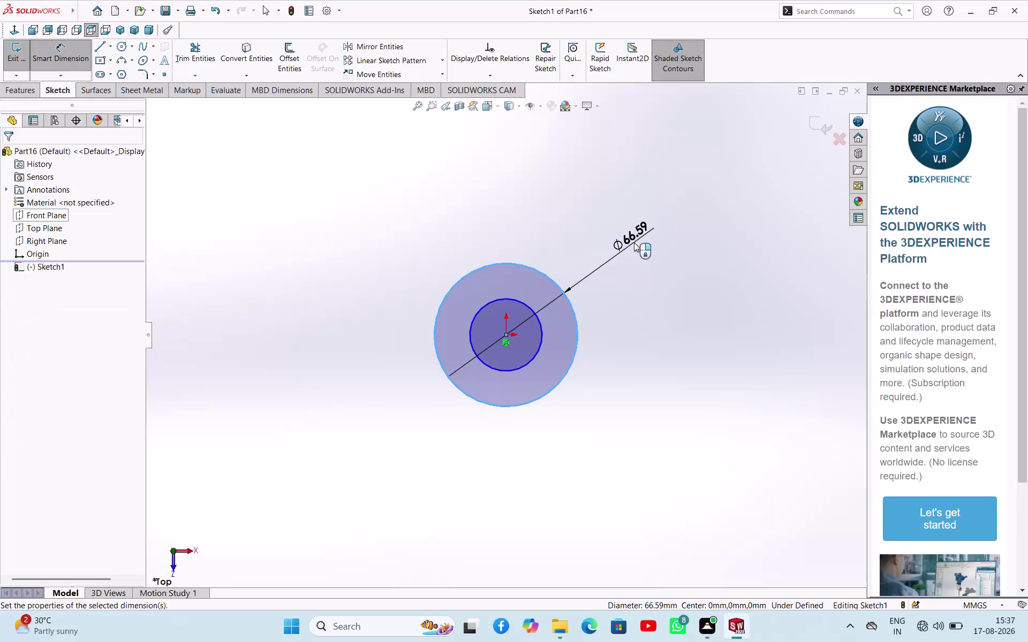
Enter 63 mm for the outer circle's diameter and dimension the inner circle at 33 mm.
text(63)
key(Return)
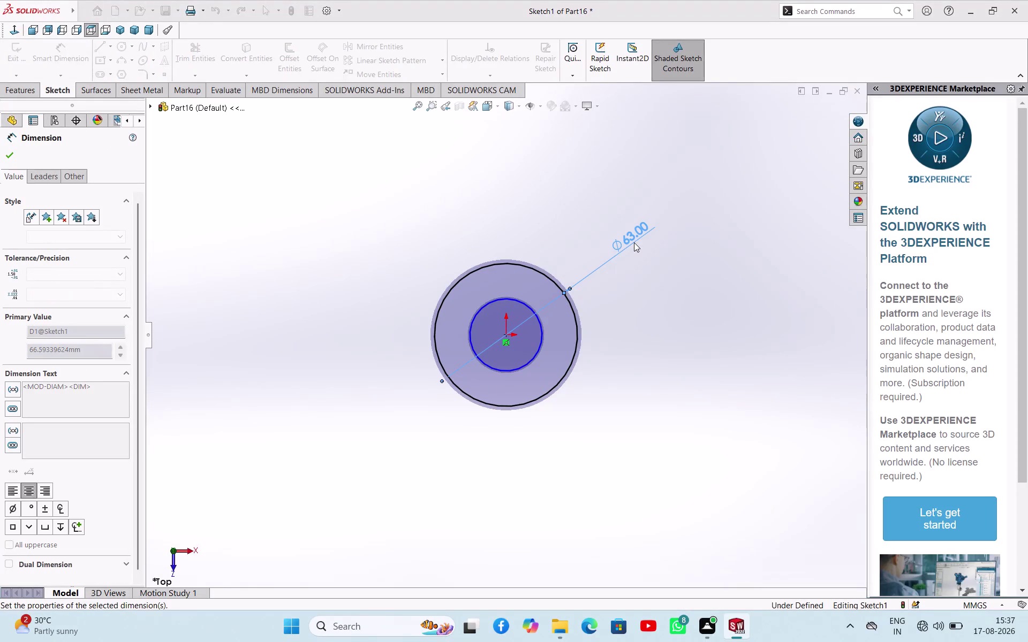
click(542, 322)
click(703, 282)
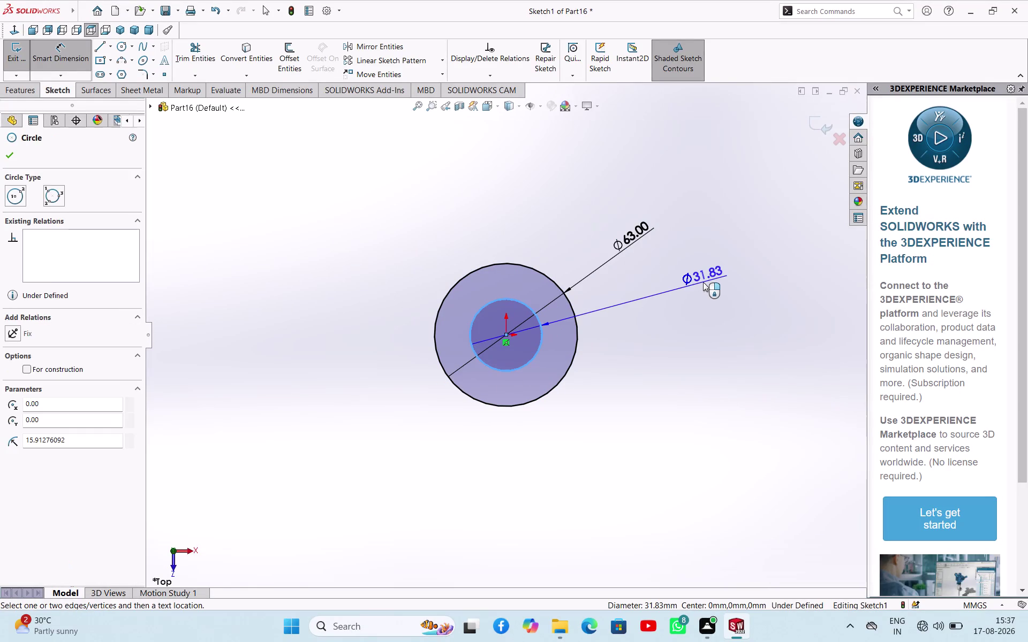
text(33)
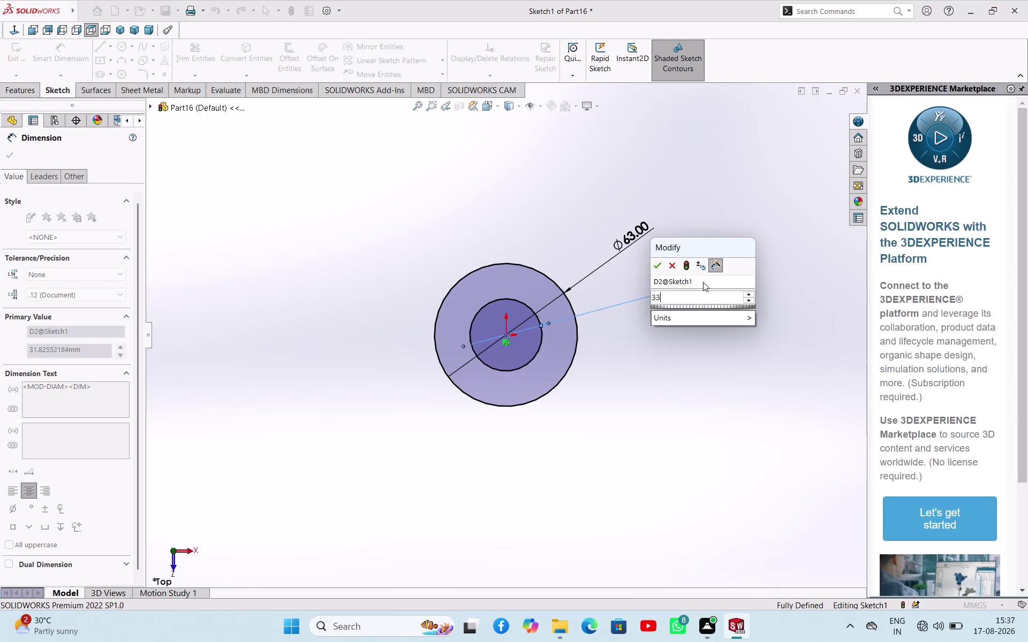
key(Return)
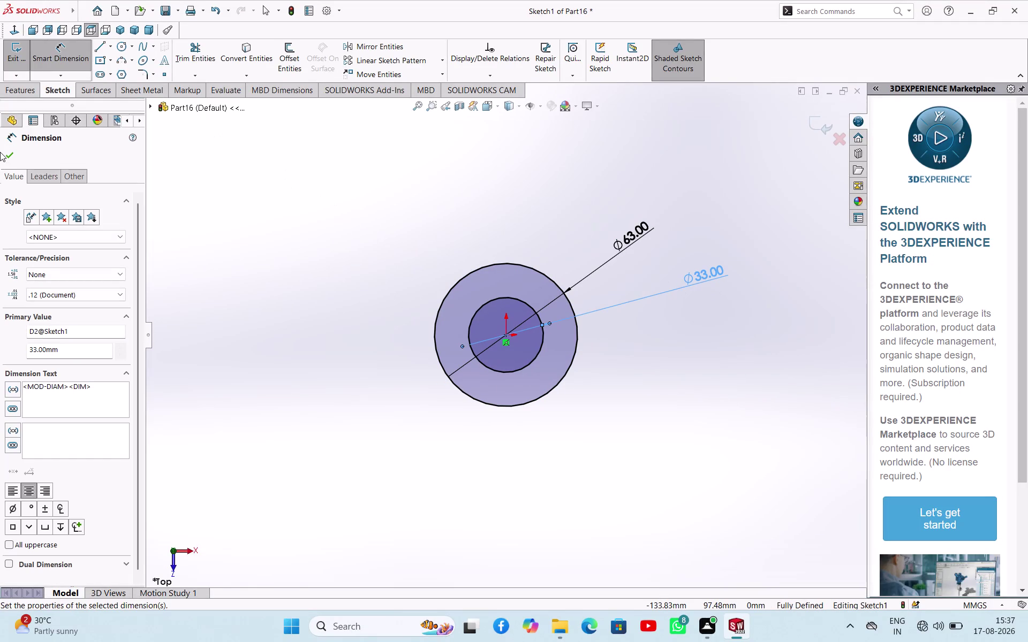
Accept the diameter dimensions and exit the sketch.
click(4, 157)
click(13, 68)
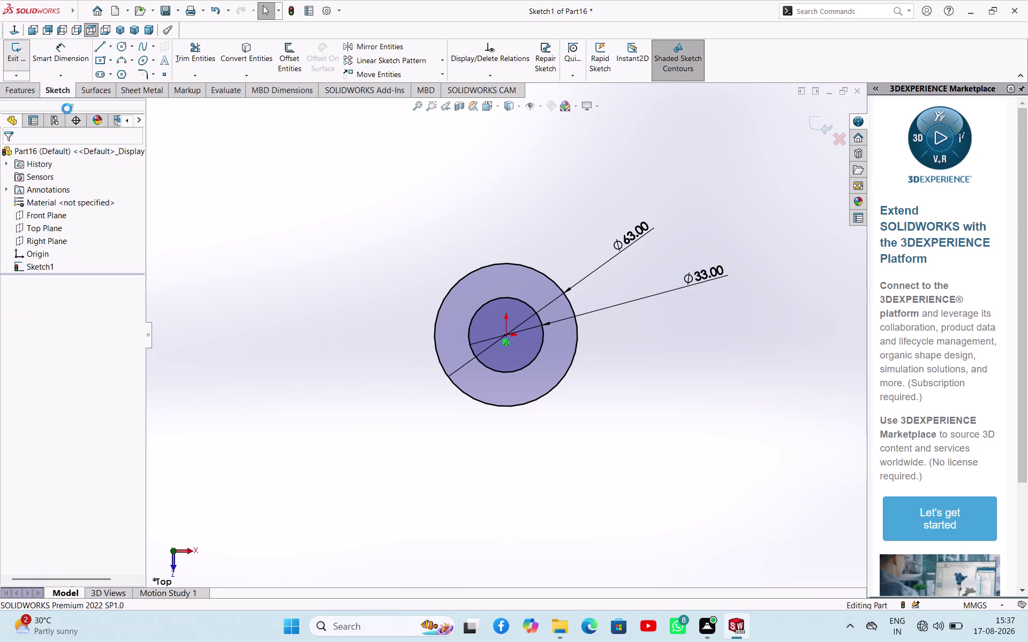
middle_drag(302, 231, 306, 138)
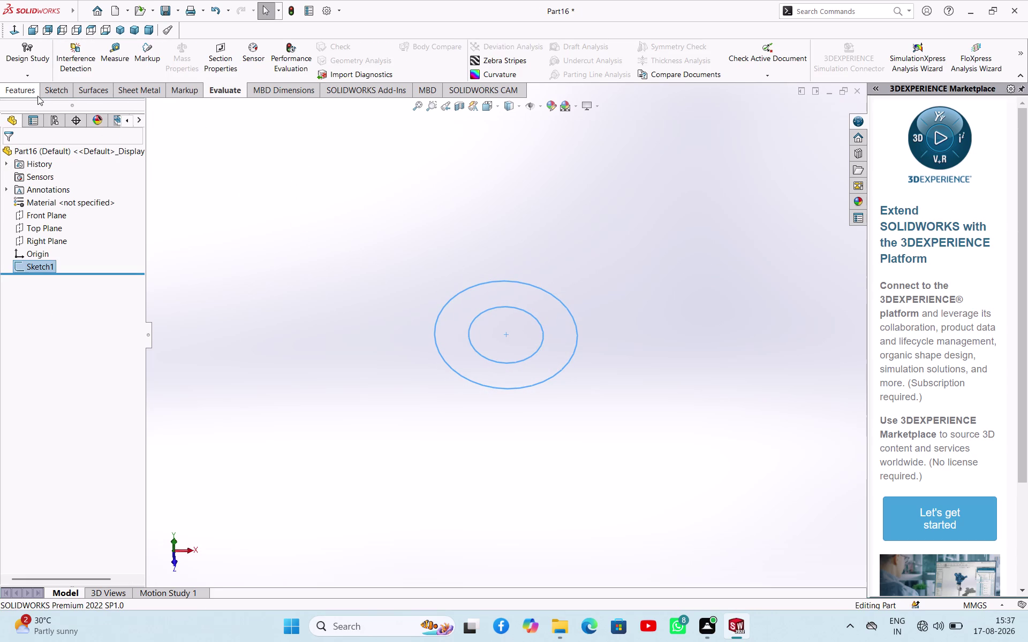
Extrude the two-circle sketch 10 mm mid-plane into a washer and start saving.
click(30, 95)
click(32, 64)
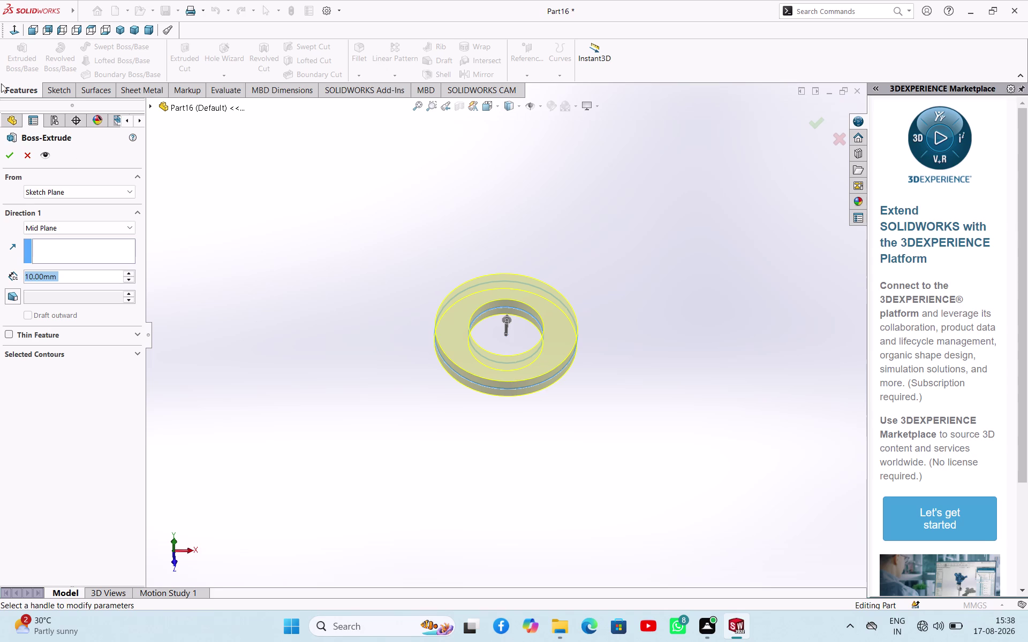
click(13, 148)
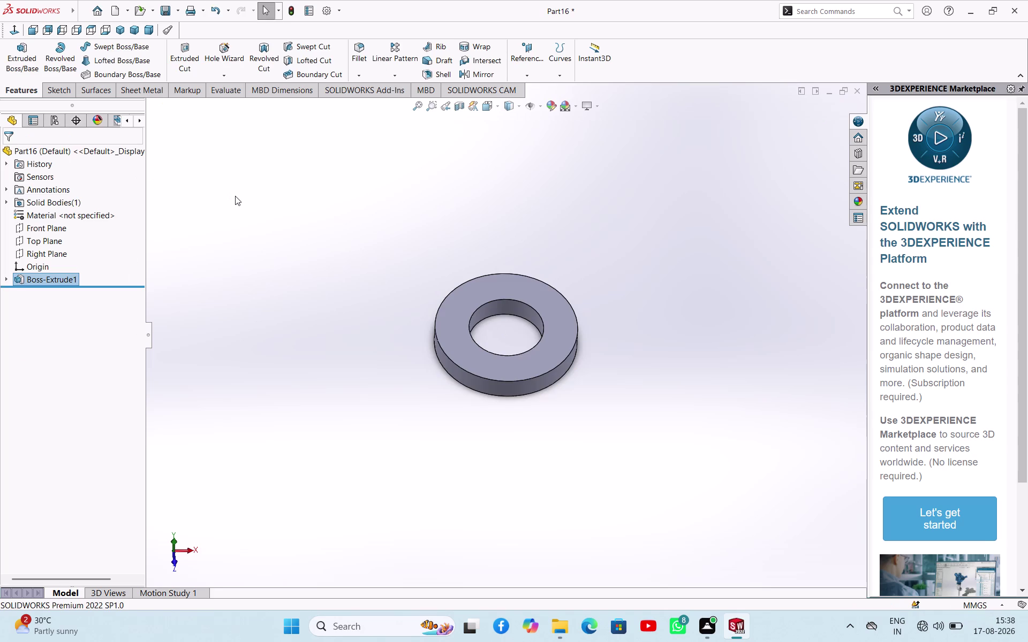
key(ctrl+s)
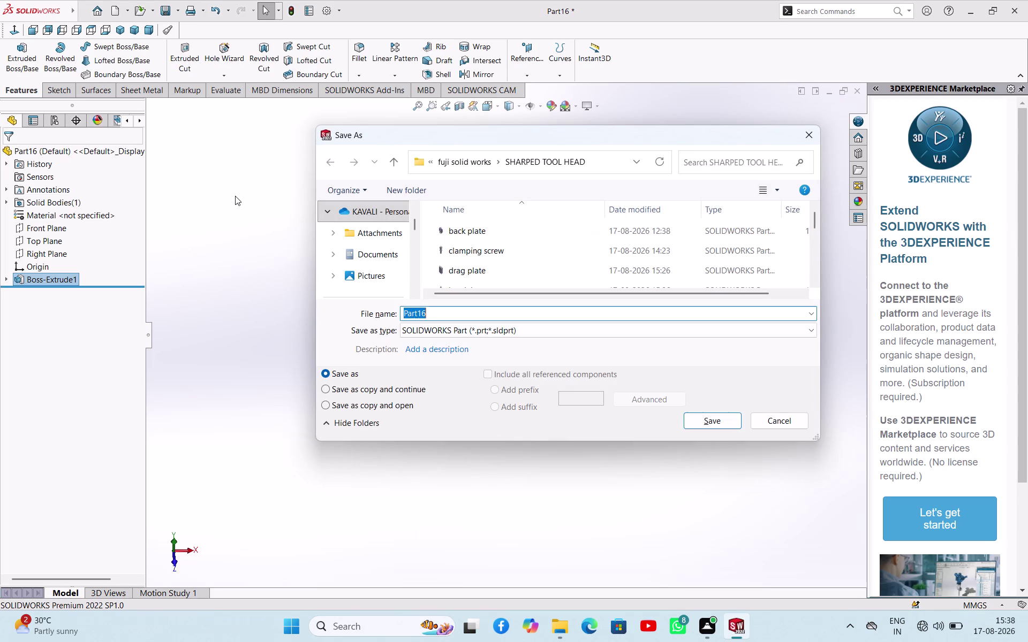
Save the part as 'washer', then start a new document.
text(was)
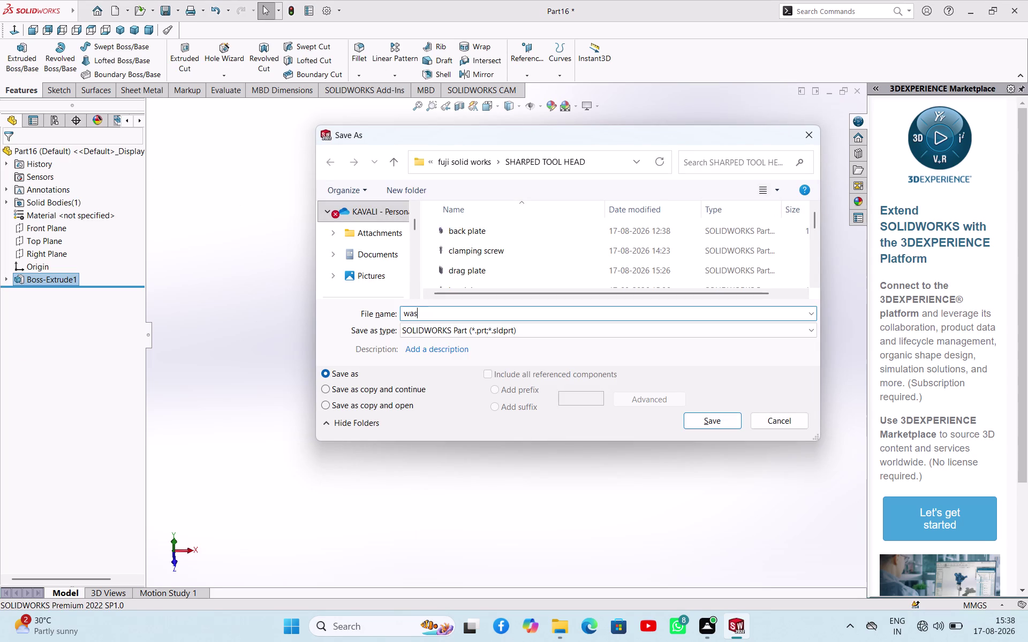
text(her)
click(727, 423)
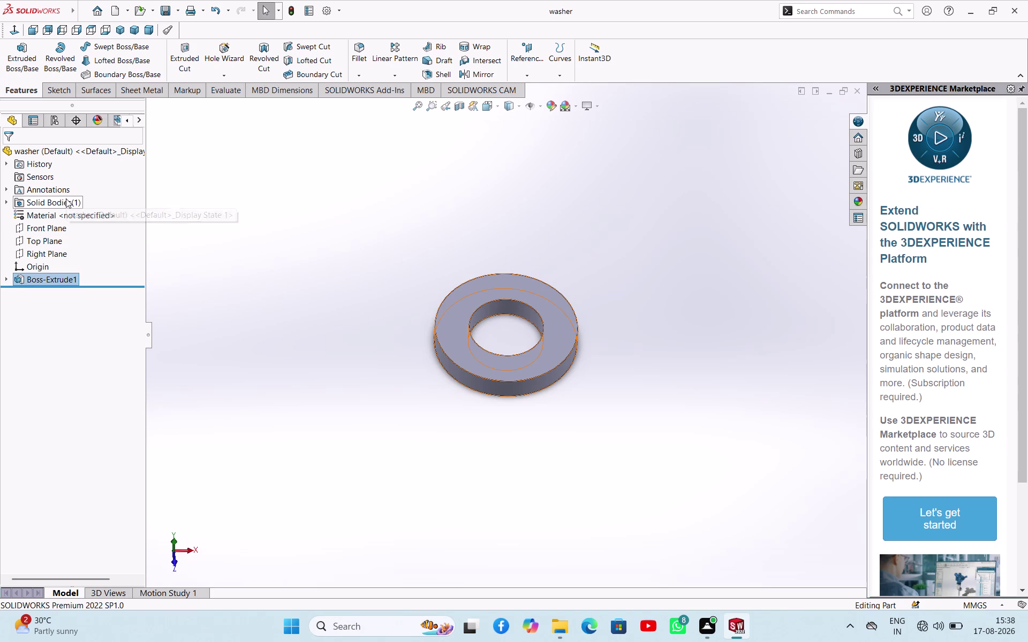
key(ctrl+s)
key(ctrl+n)
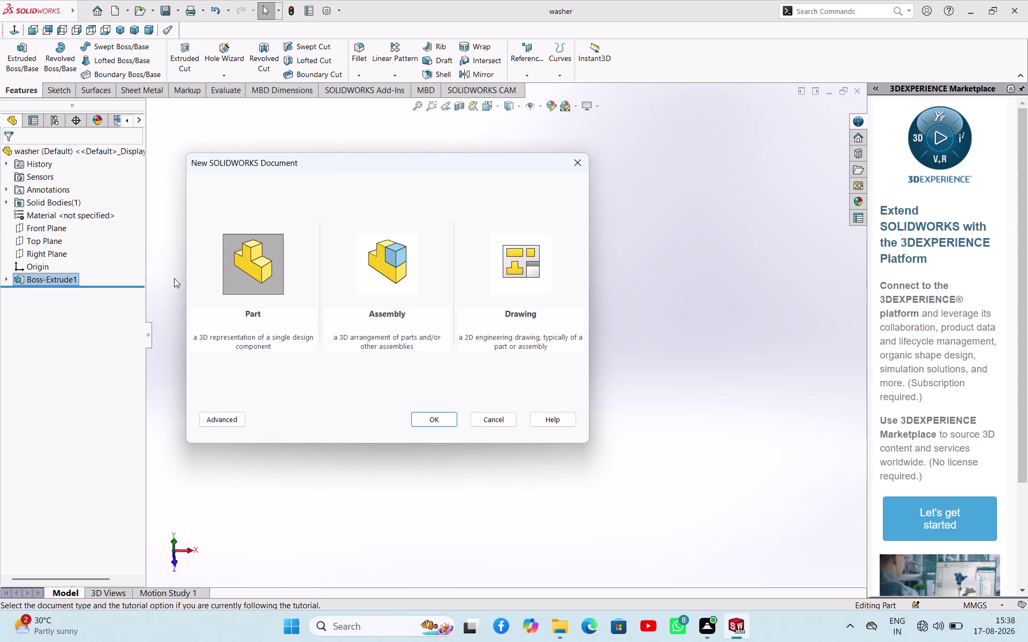
Create a new Part document.
click(429, 422)
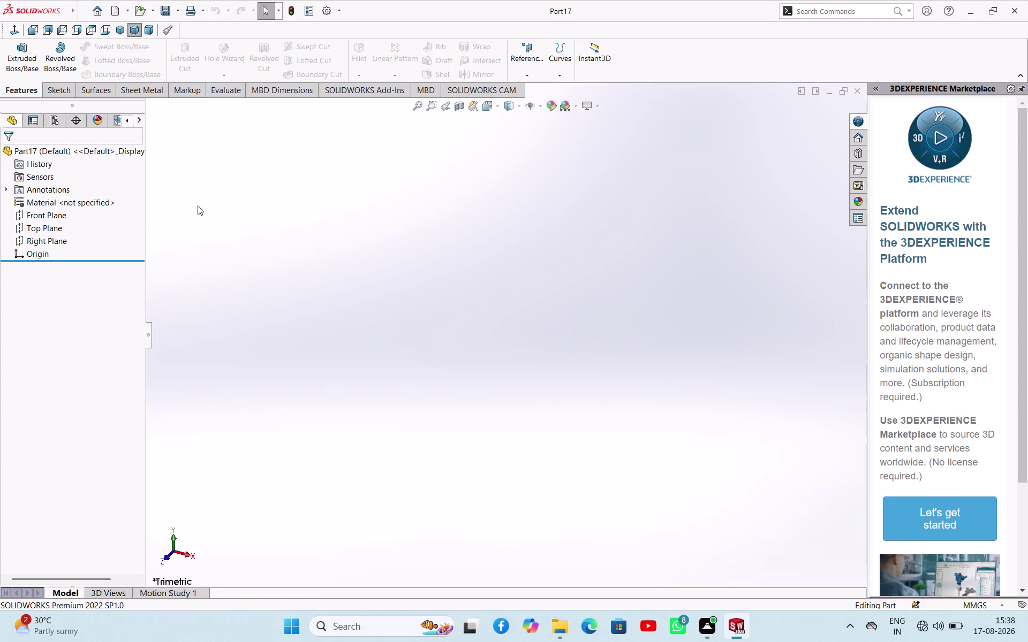
click(57, 228)
click(64, 217)
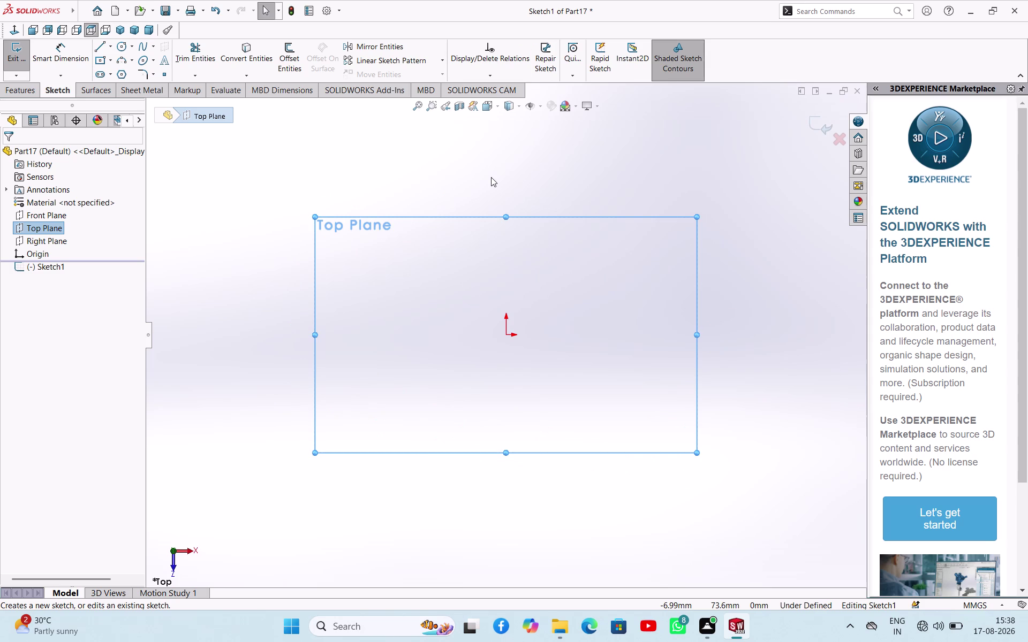
Undo the Top Plane sketch and start a sketch on the Front Plane instead.
key(ctrl+z)
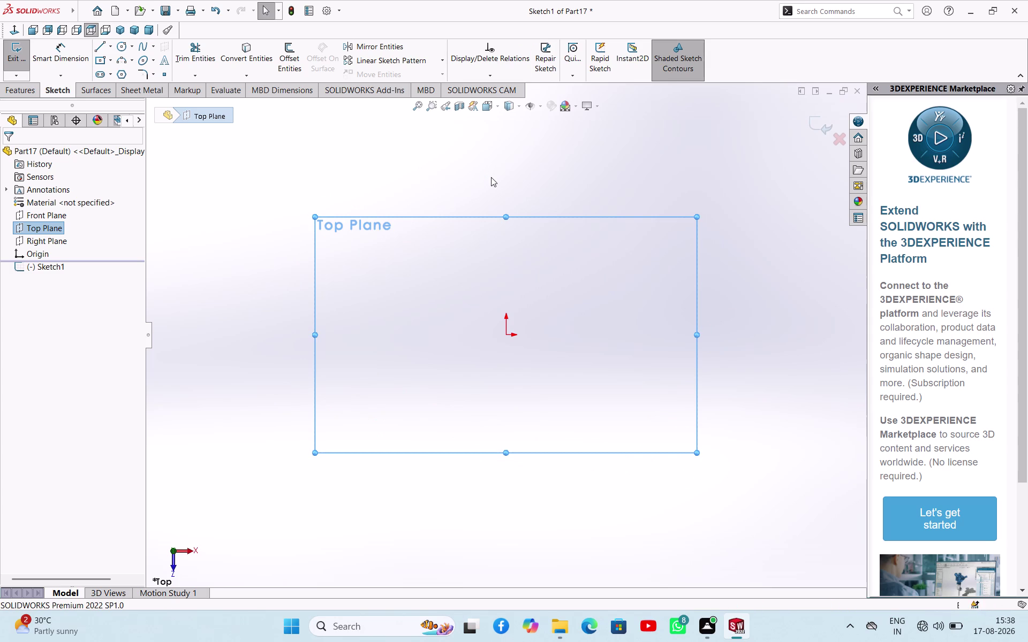
key(ctrl+z)
key(ctrl+z)
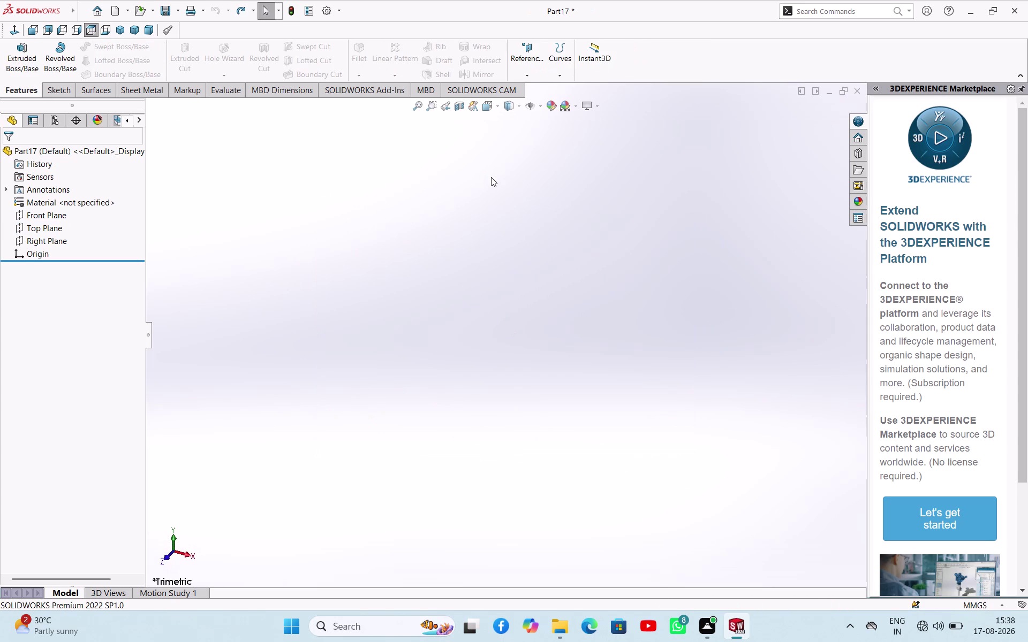
click(53, 217)
click(63, 203)
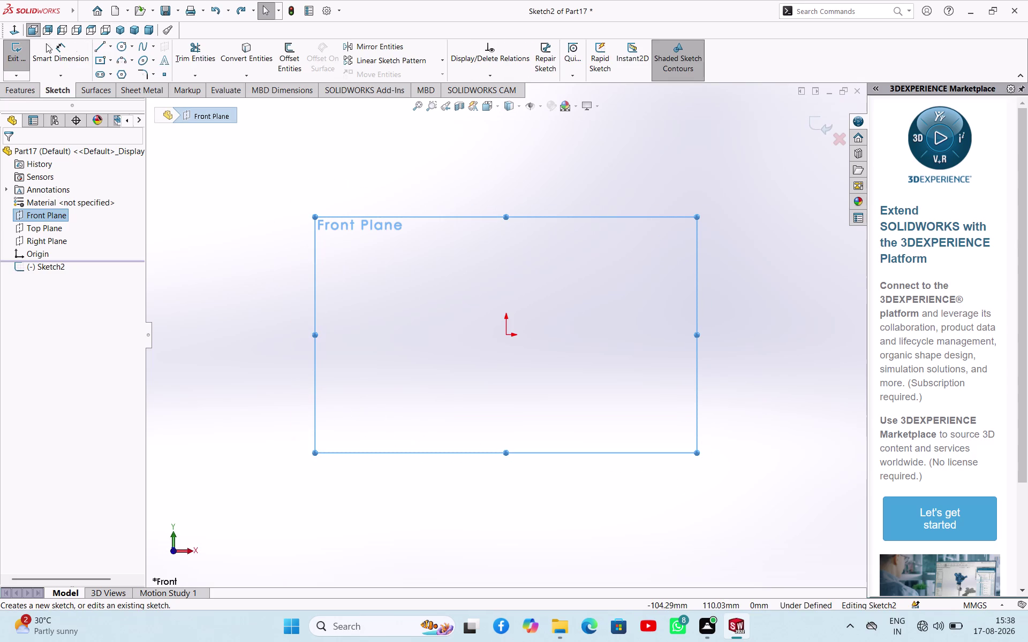
Draw a horizontal midpoint centerline through the origin, about 100 mm long.
click(111, 50)
click(119, 74)
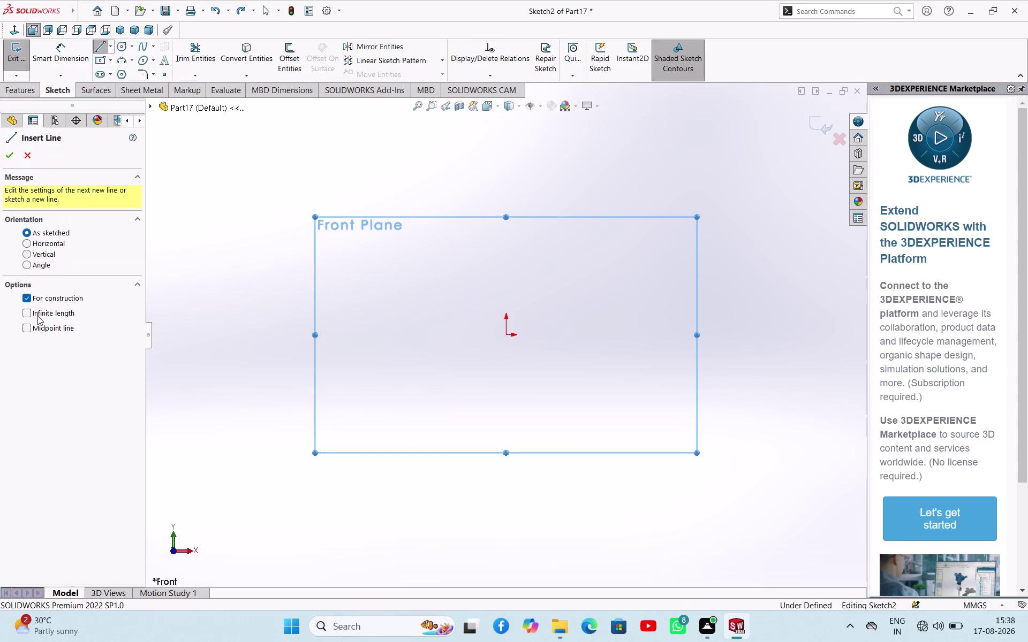
click(27, 328)
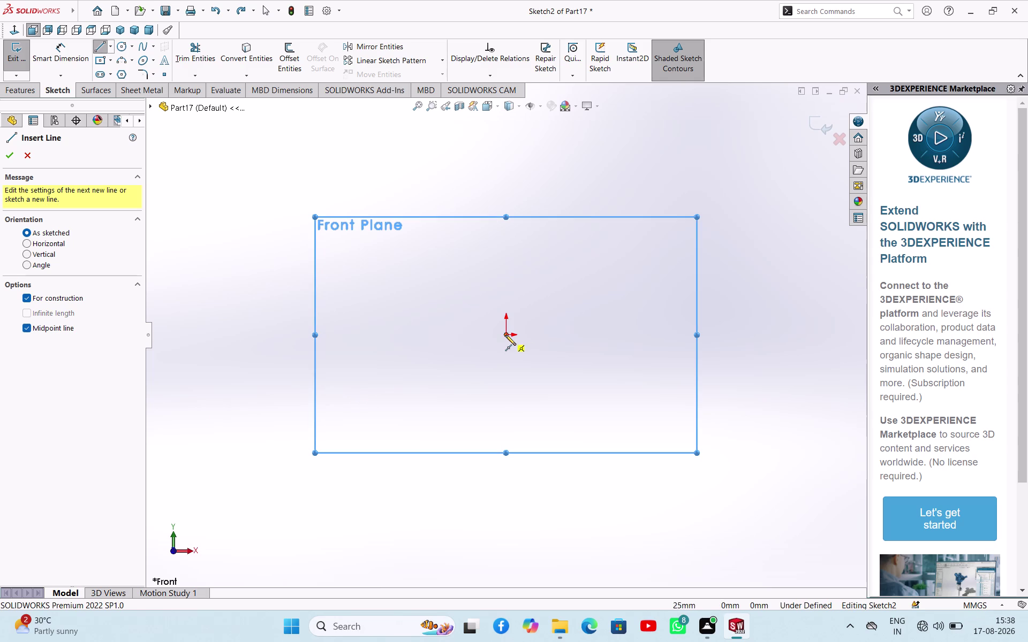
click(506, 335)
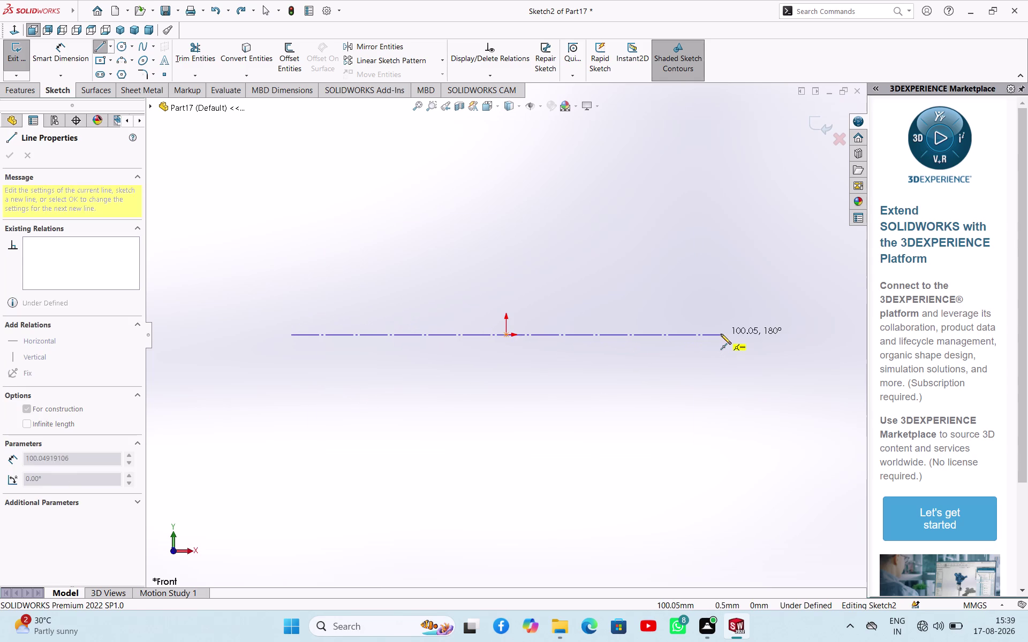
click(721, 334)
right_click(640, 368)
click(648, 372)
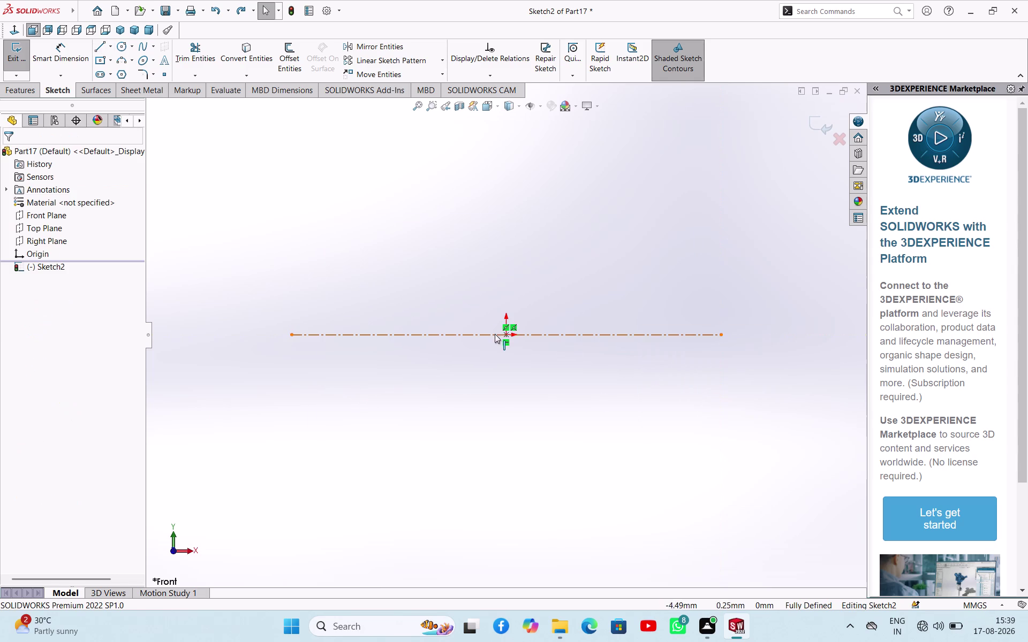
Draw a circle centred on the origin and select it for a diameter dimension.
click(123, 50)
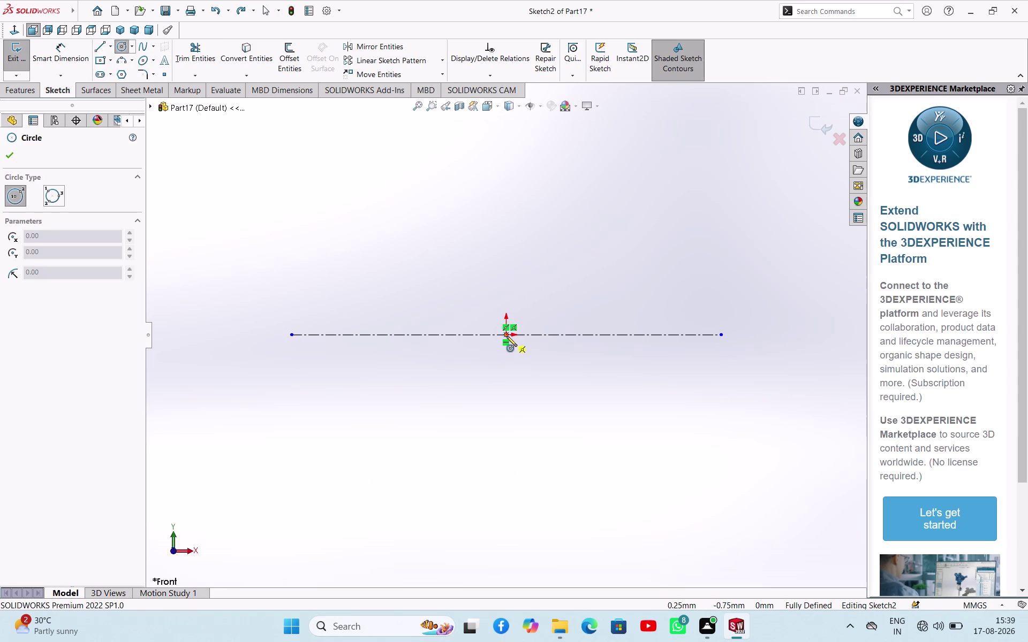
click(507, 336)
click(523, 415)
right_click(669, 397)
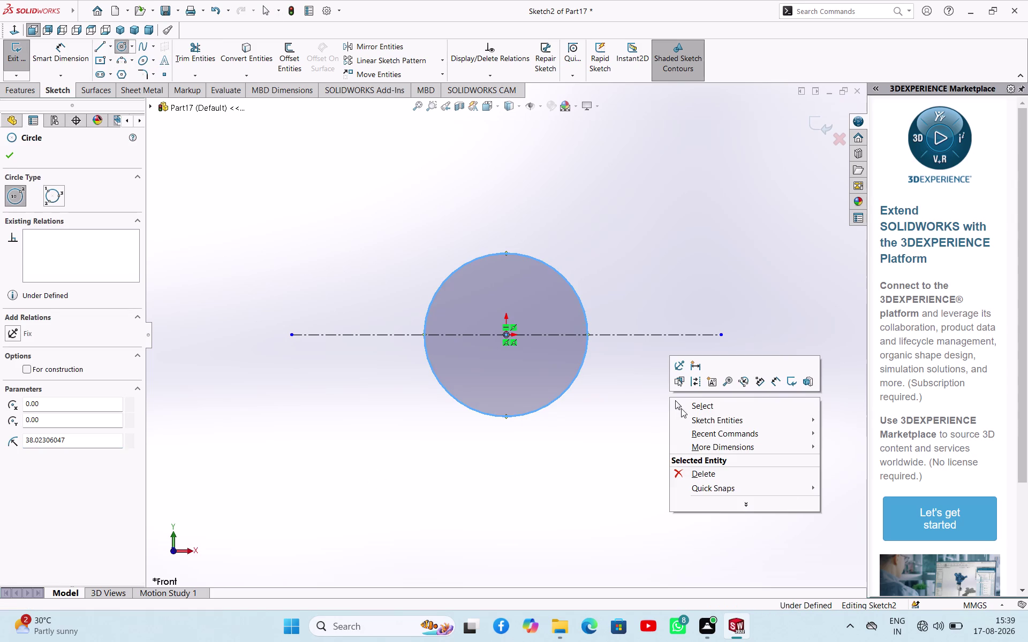
click(681, 408)
right_drag(653, 473, 665, 399)
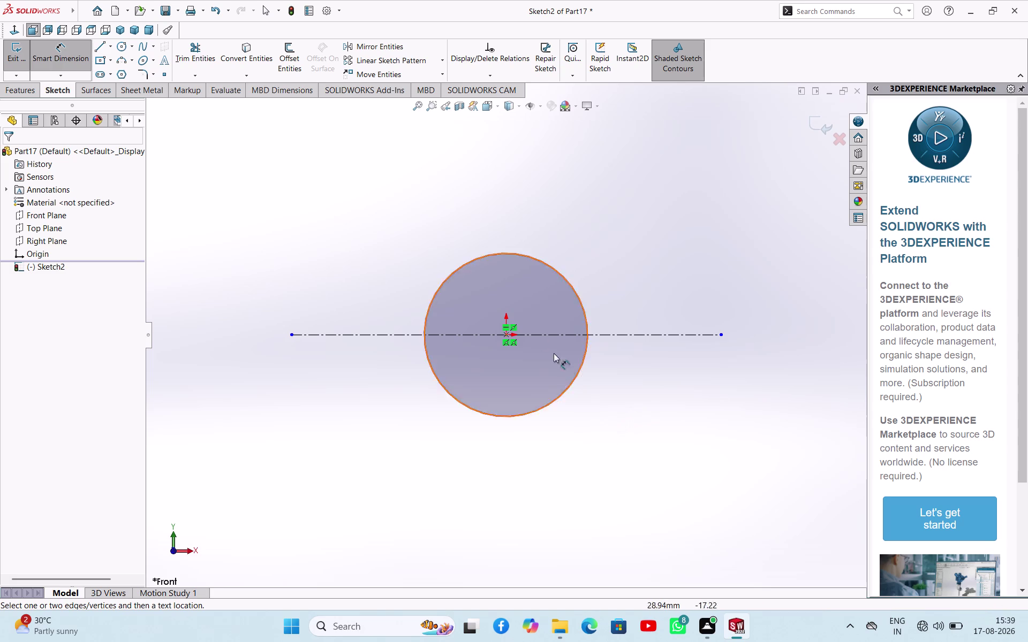
click(428, 311)
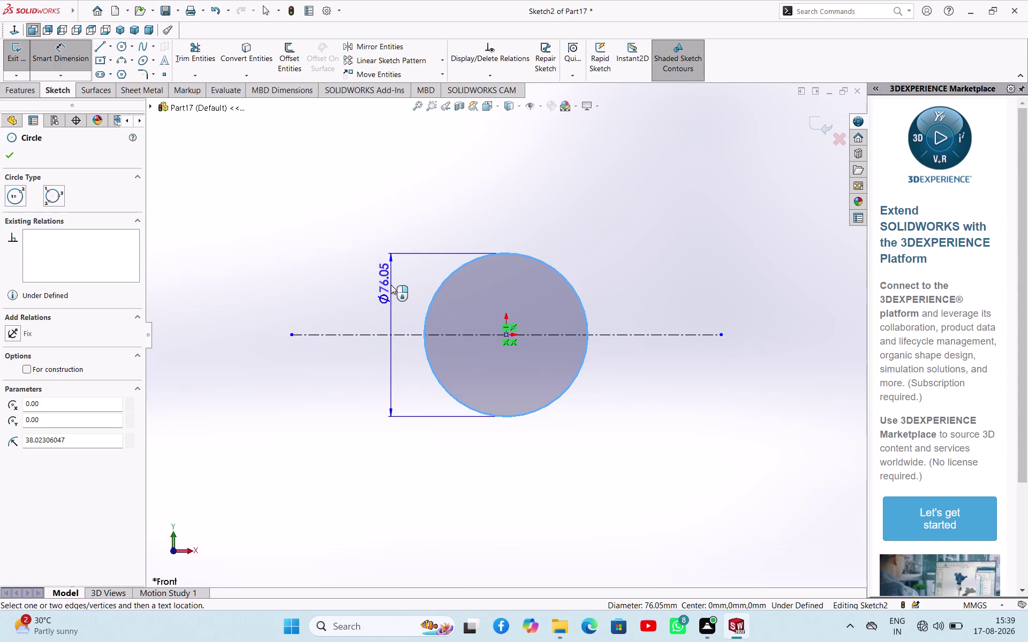
Place the circle's diameter dimension and set it to 36 mm.
click(391, 284)
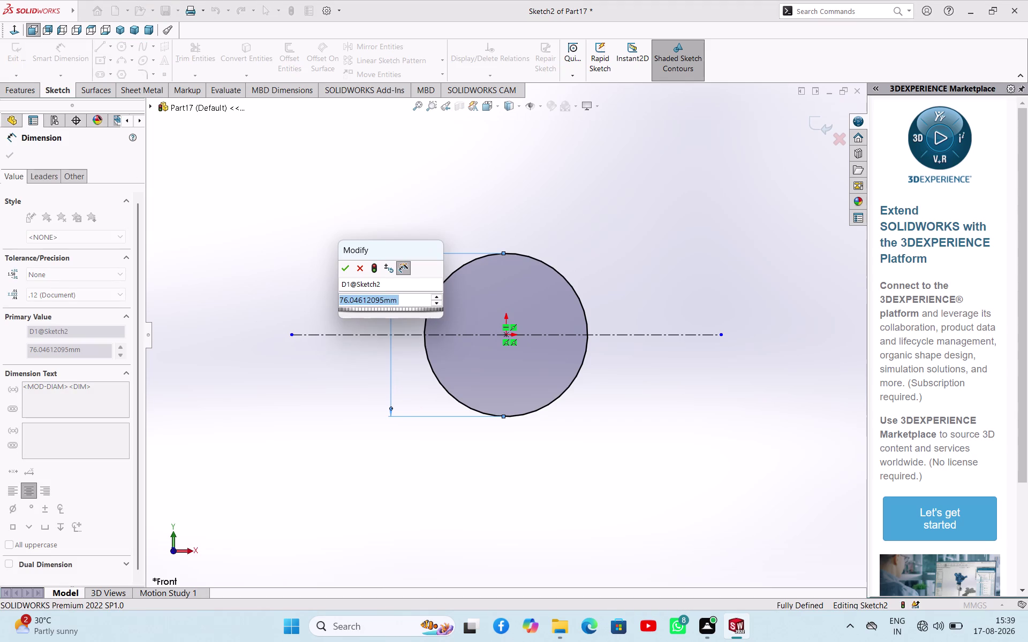
text(36)
key(Return)
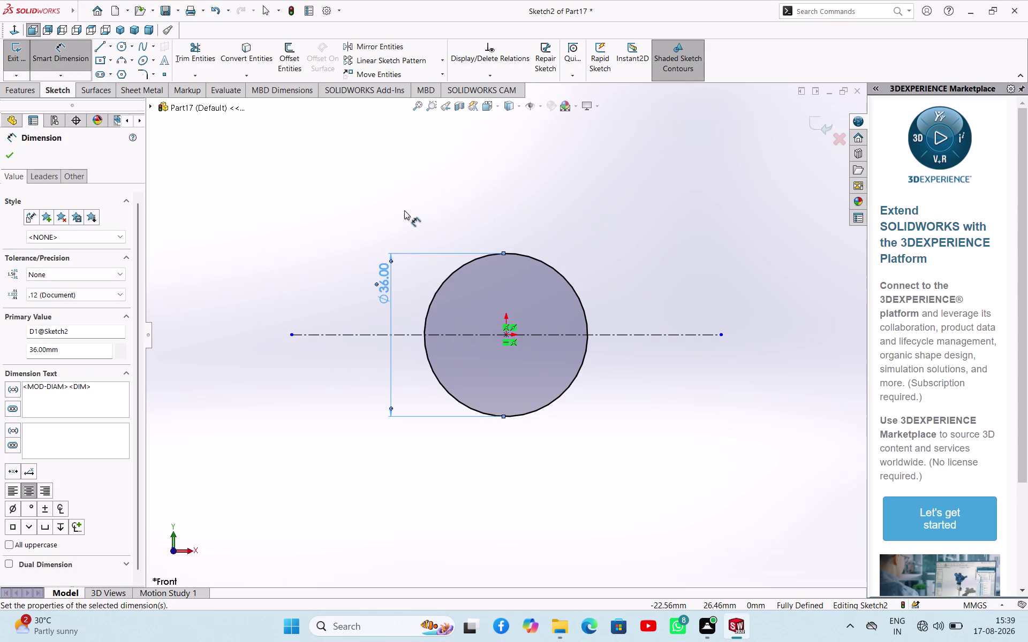
click(101, 47)
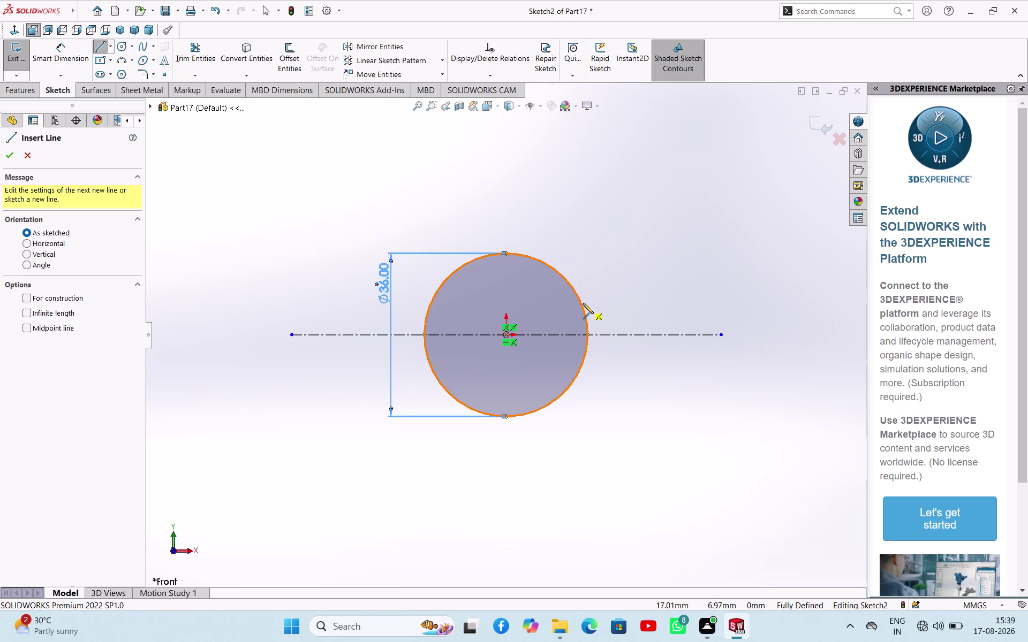
click(583, 303)
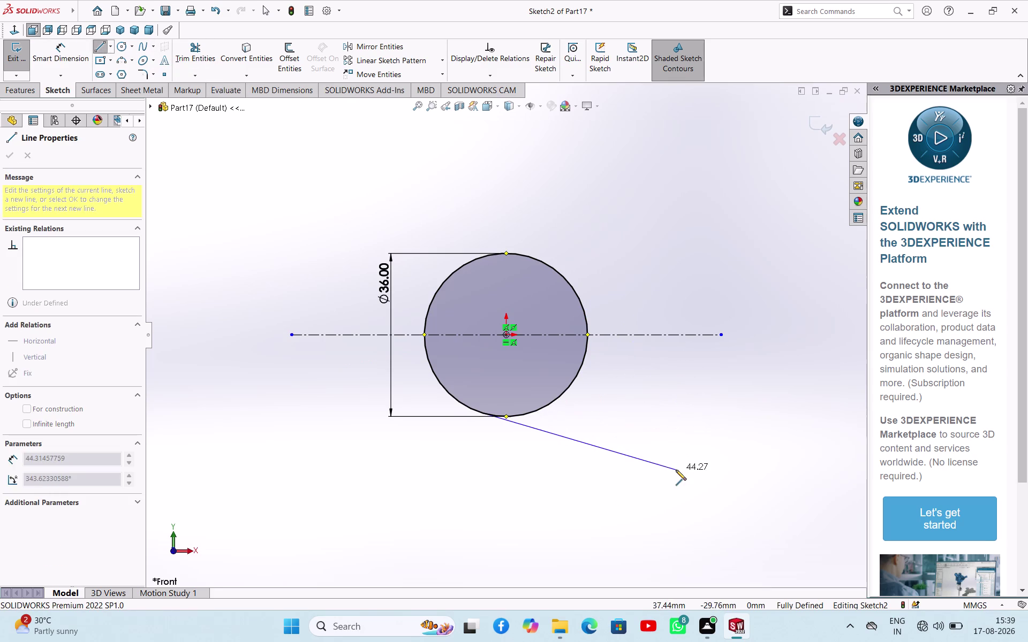
key(grave)
key(Escape)
key(Escape)
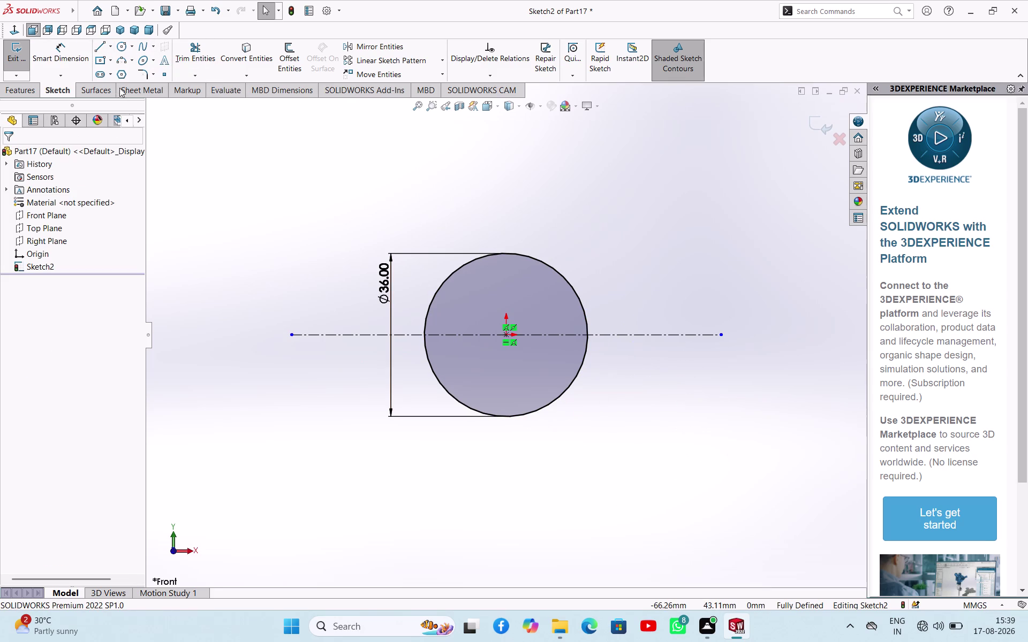
click(99, 51)
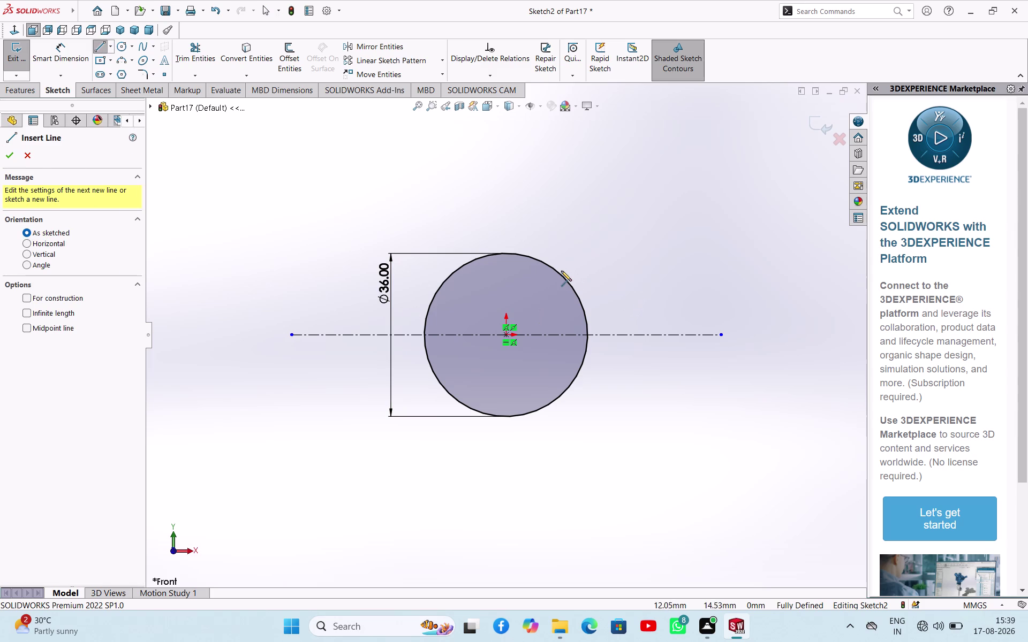
click(565, 278)
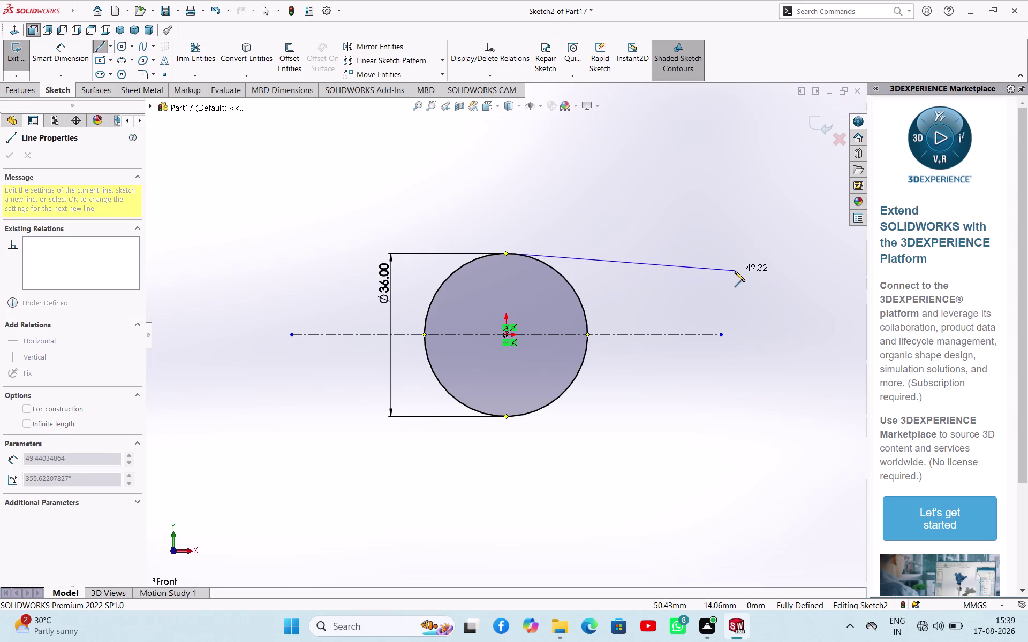
key(Escape)
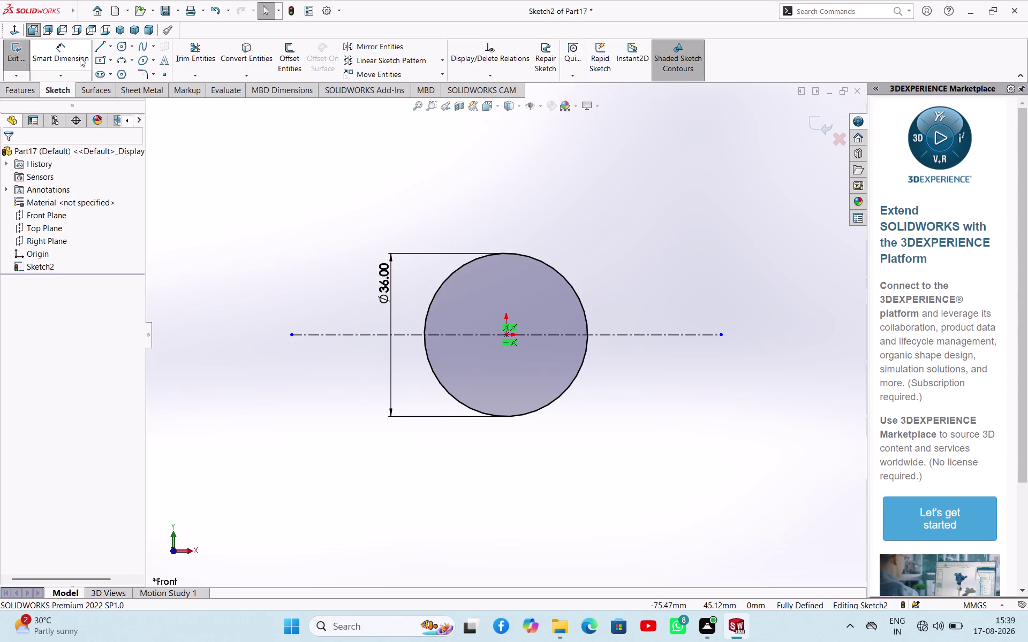
Draw a vertical centerline right of the circle, extending below the horizontal centerline.
click(112, 49)
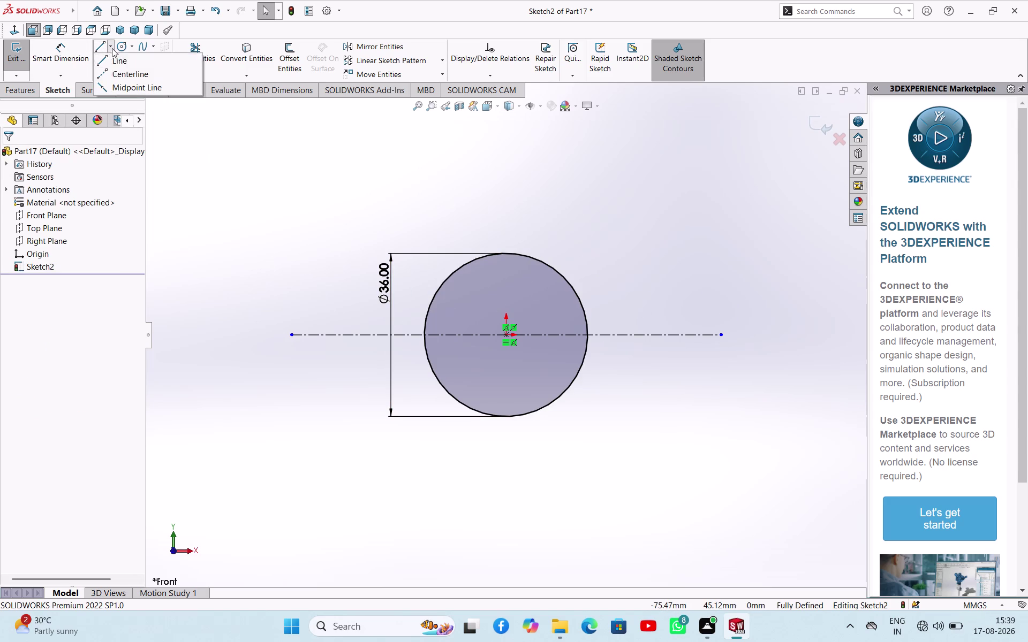
click(116, 72)
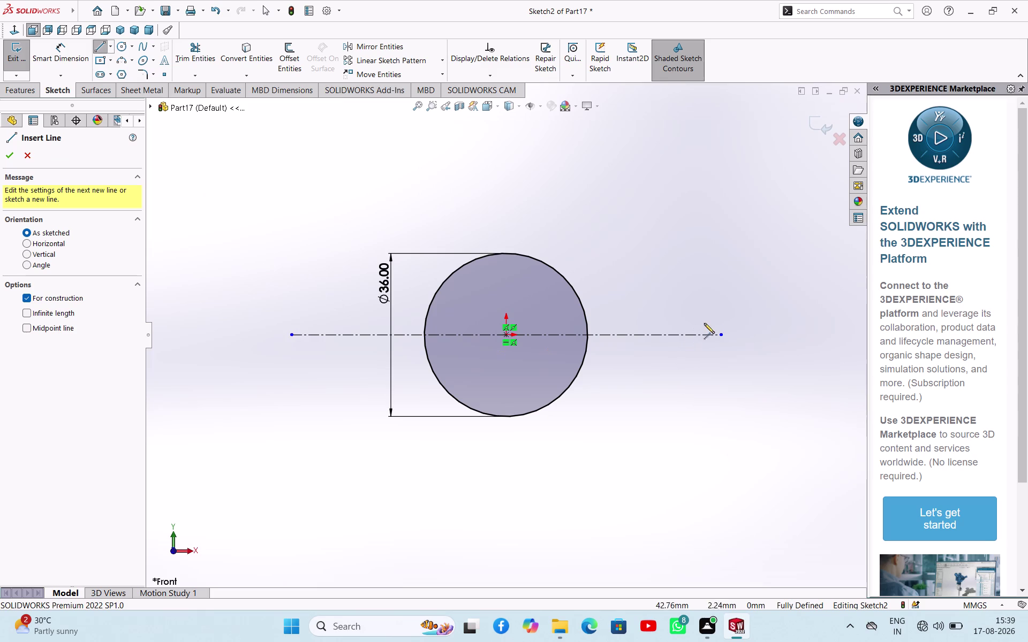
click(695, 296)
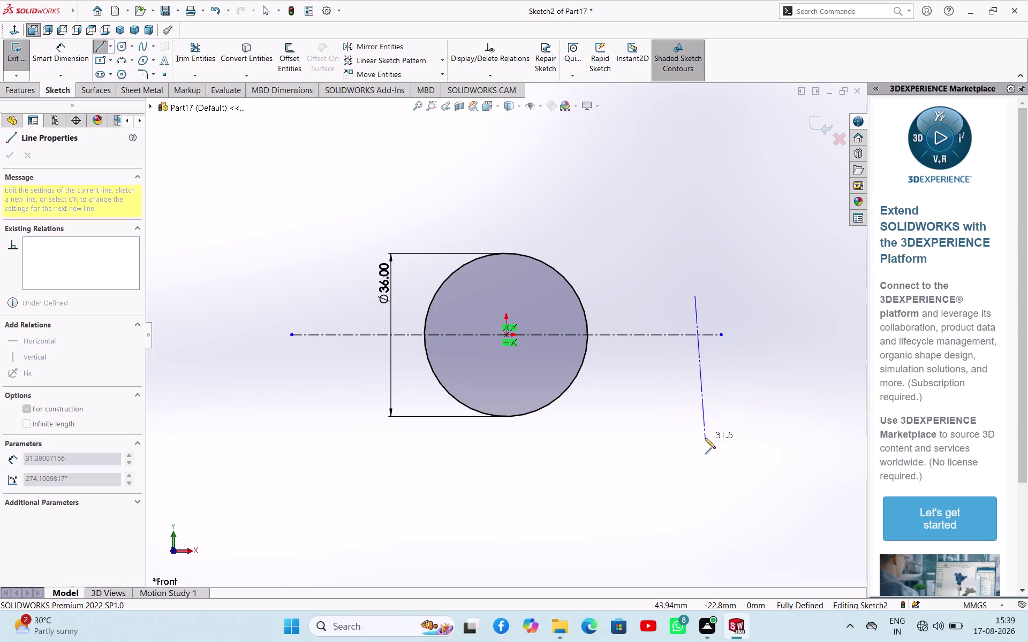
click(696, 442)
right_click(746, 406)
click(759, 412)
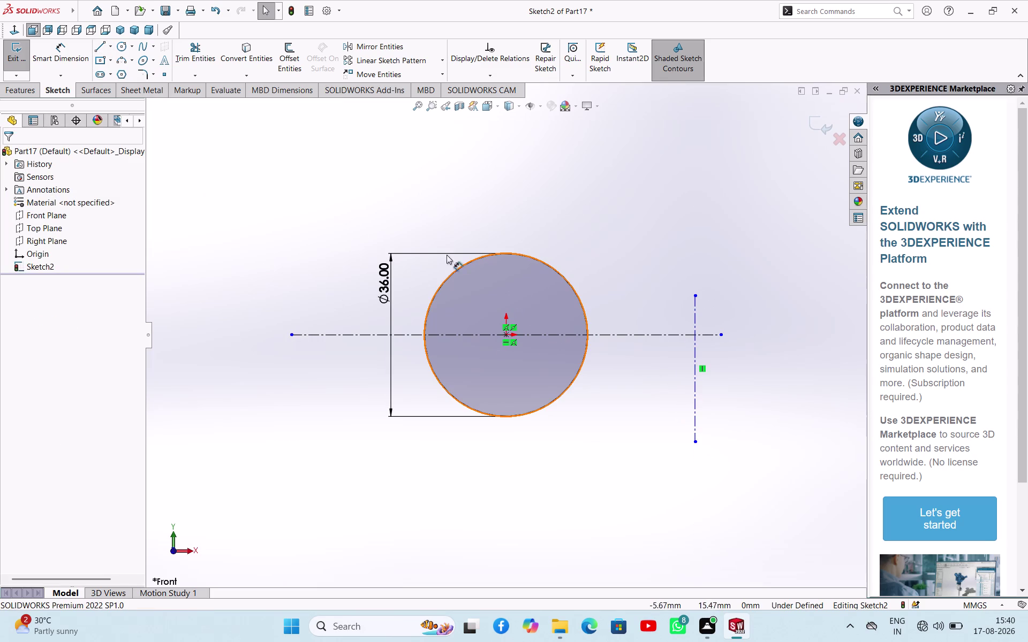
click(104, 49)
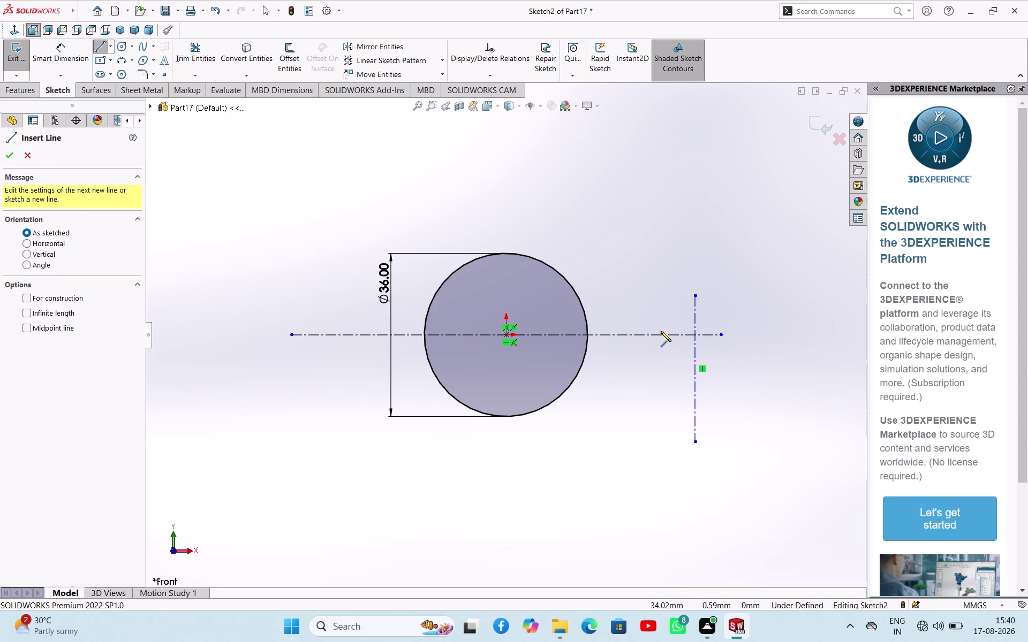
Draw a line chain from the centerline: up, left, an angled chamfer, then to the circle edge.
click(667, 335)
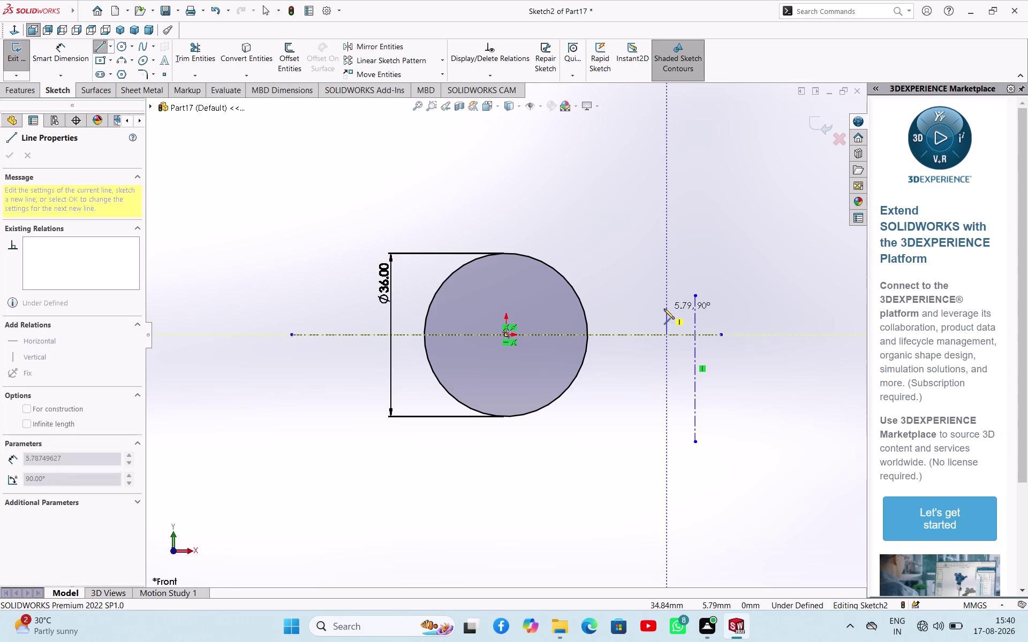
click(666, 305)
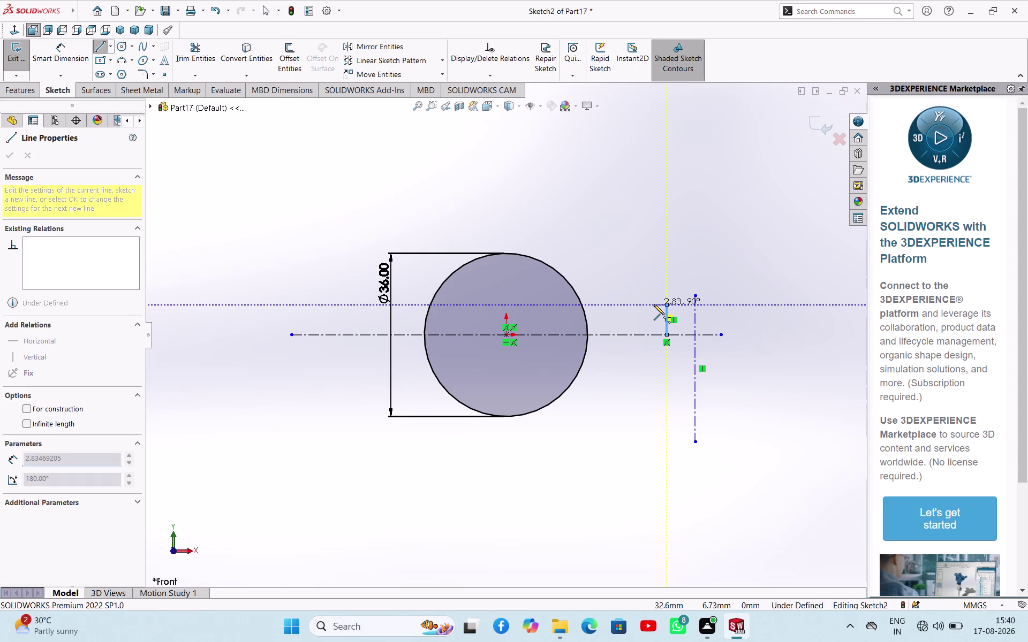
click(653, 304)
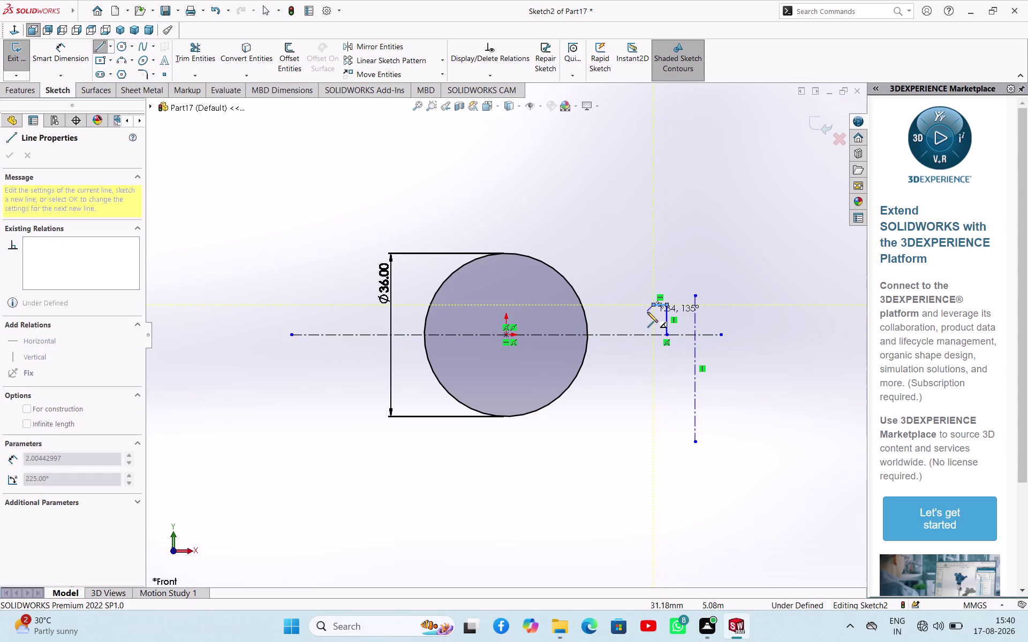
click(647, 312)
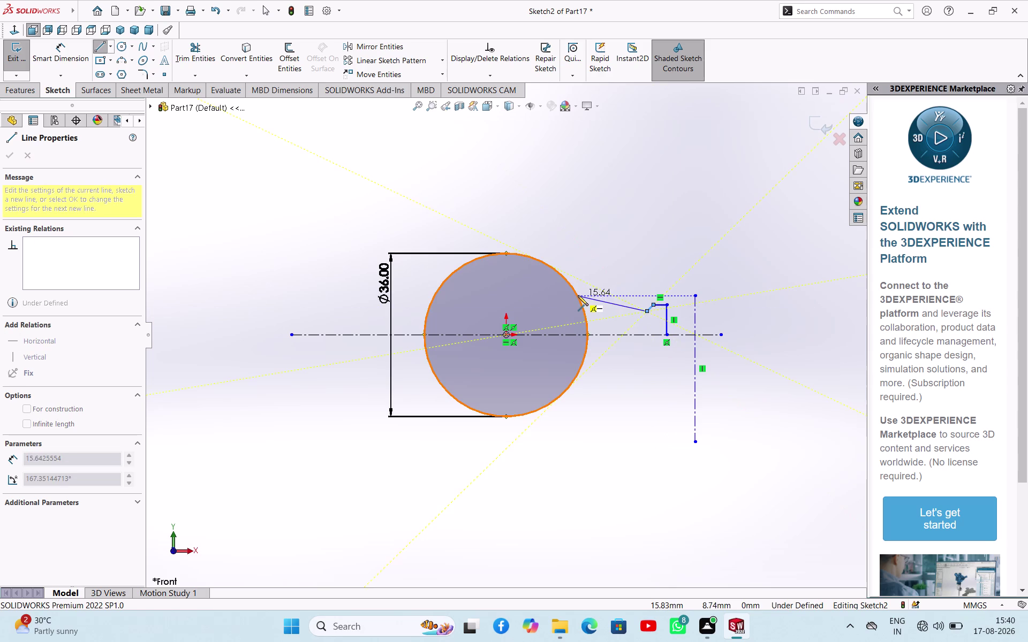
click(578, 295)
right_click(609, 394)
click(621, 400)
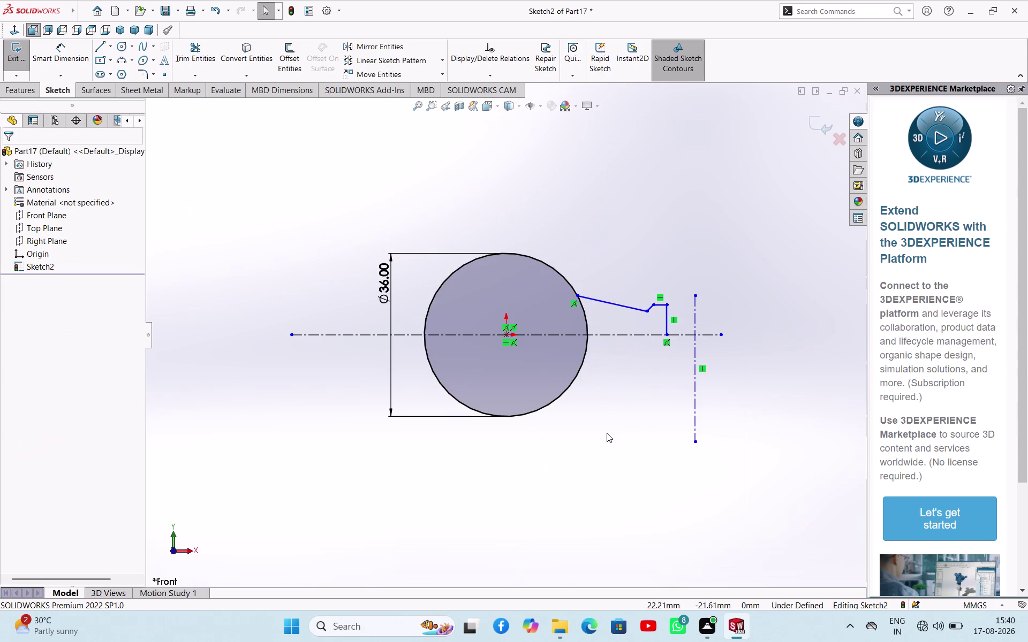
click(607, 433)
scroll(up, 3)
scroll(down, 3)
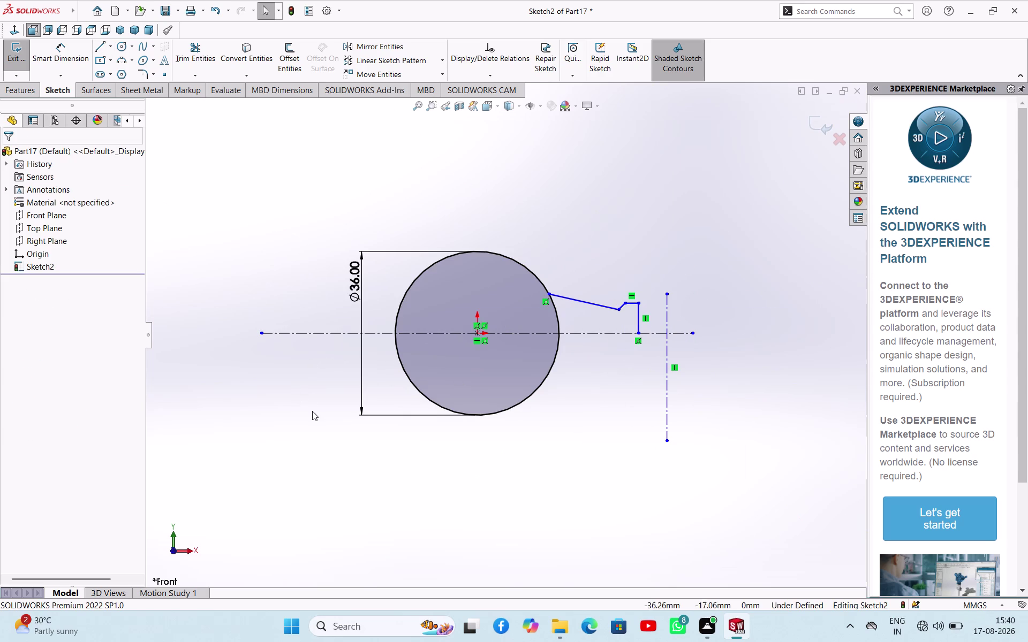
right_drag(313, 412, 308, 351)
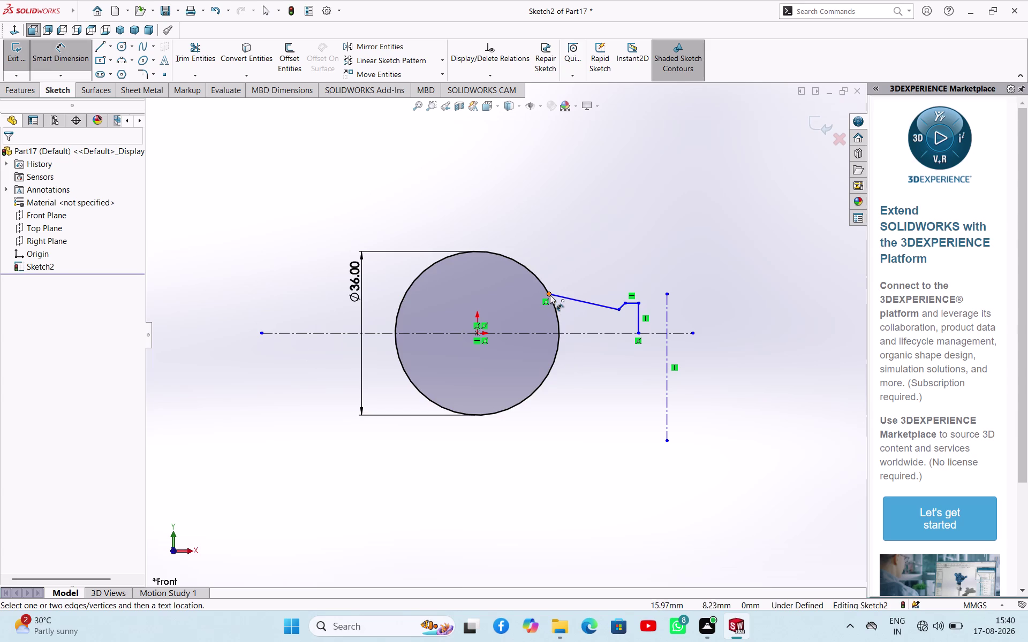
click(550, 295)
click(551, 334)
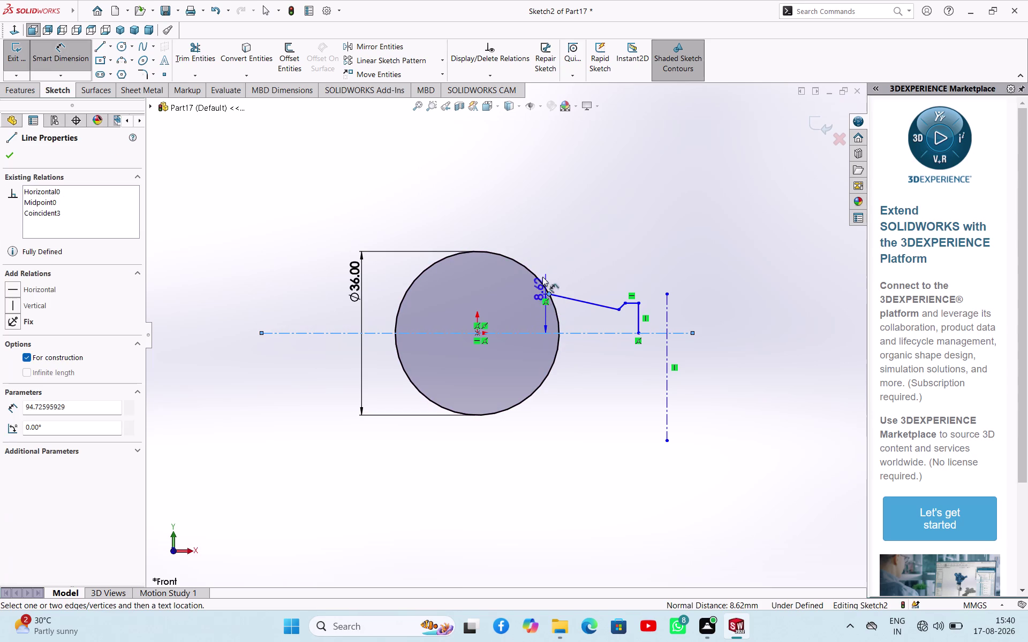
click(534, 248)
text(12)
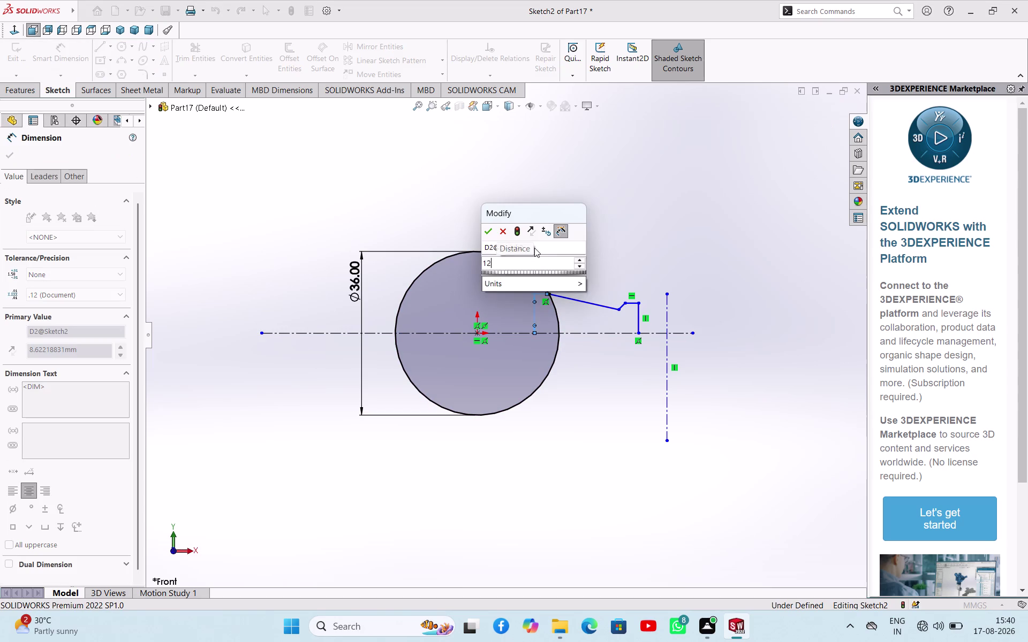
key(Return)
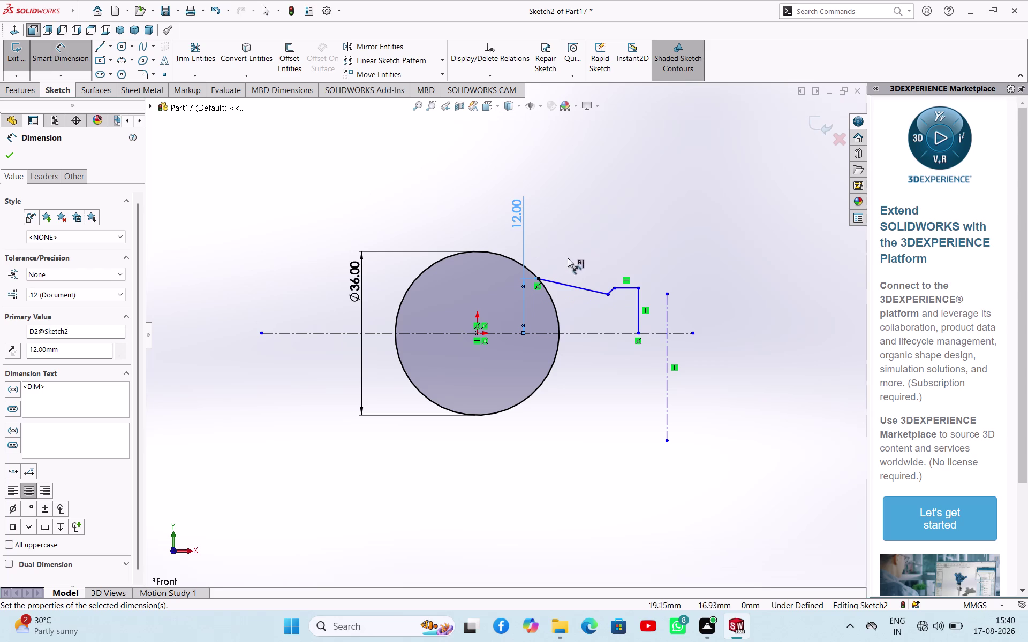
click(609, 295)
click(539, 279)
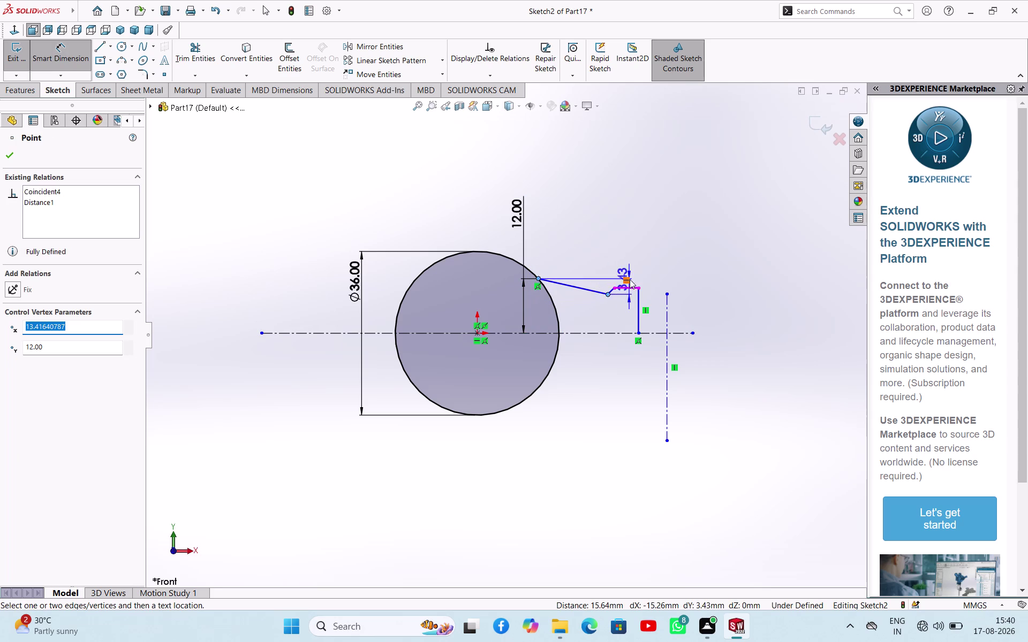
key(Escape)
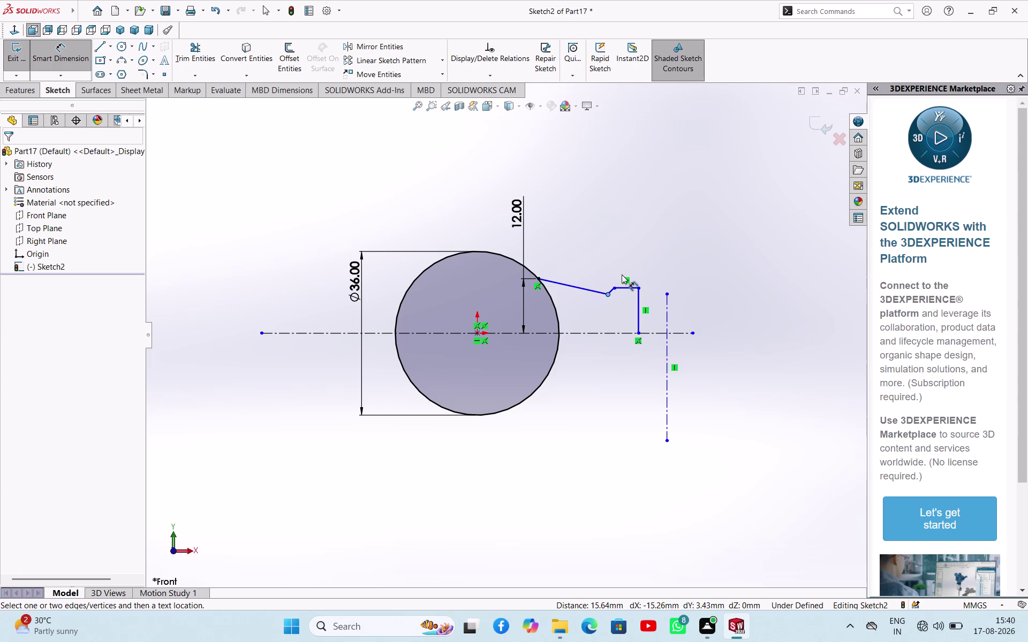
right_click(582, 247)
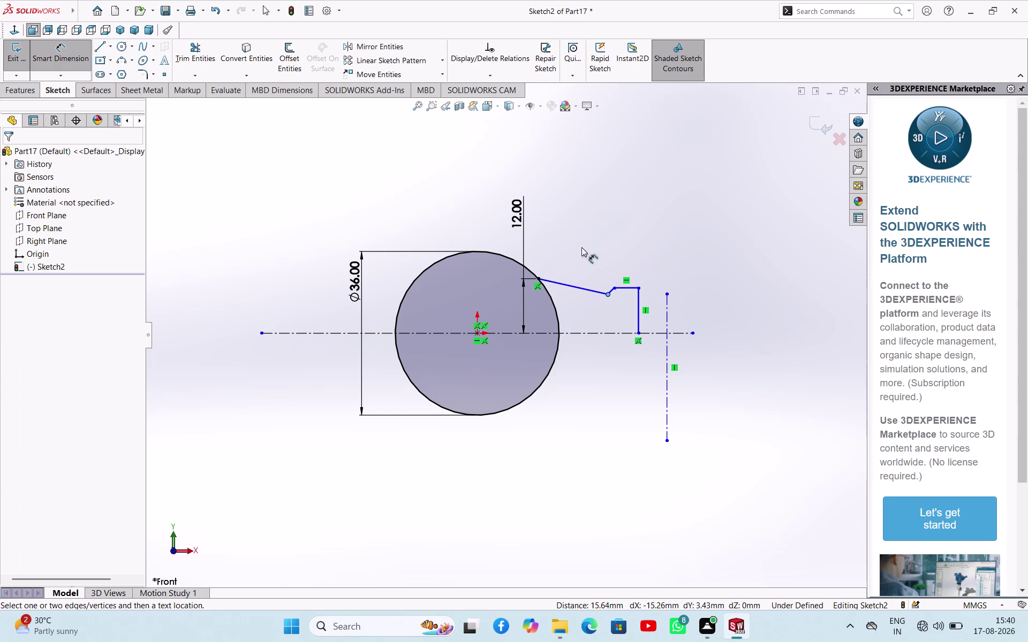
click(574, 246)
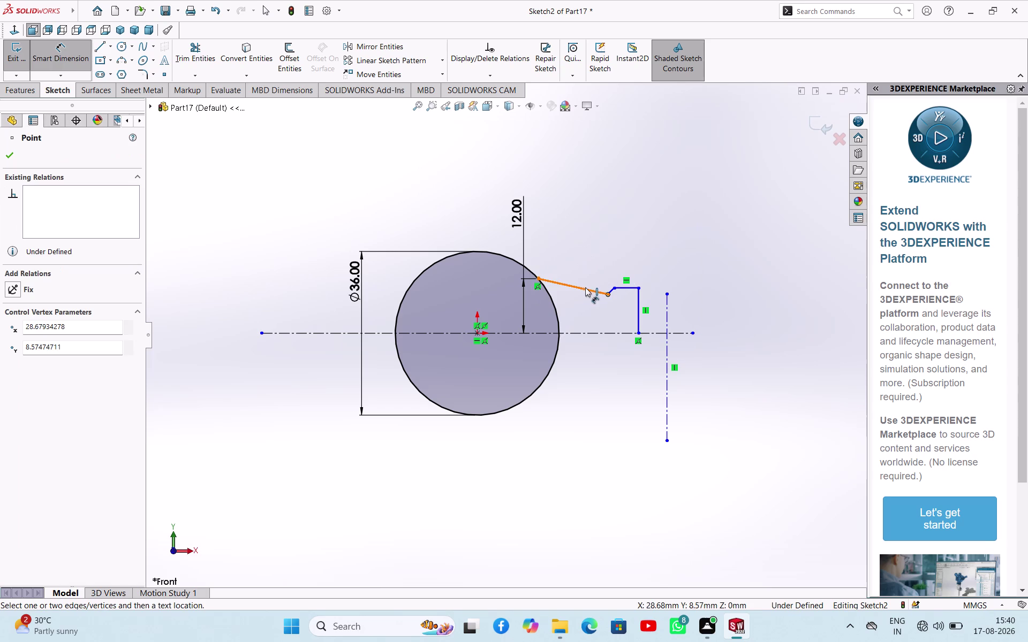
click(586, 288)
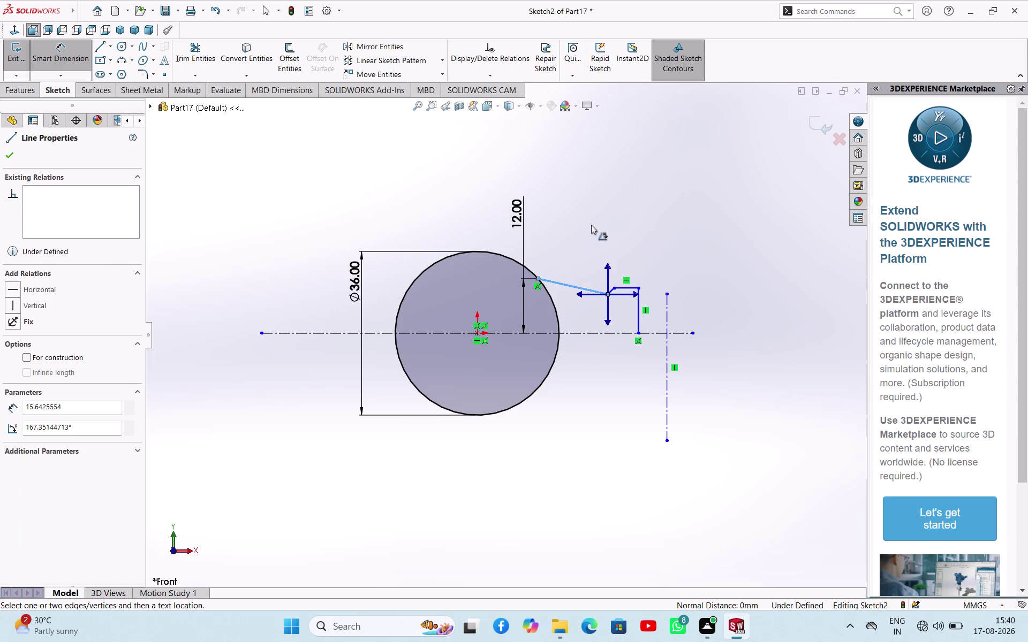
key(Escape)
key(Escape)
key(Escape)
key(Escape)
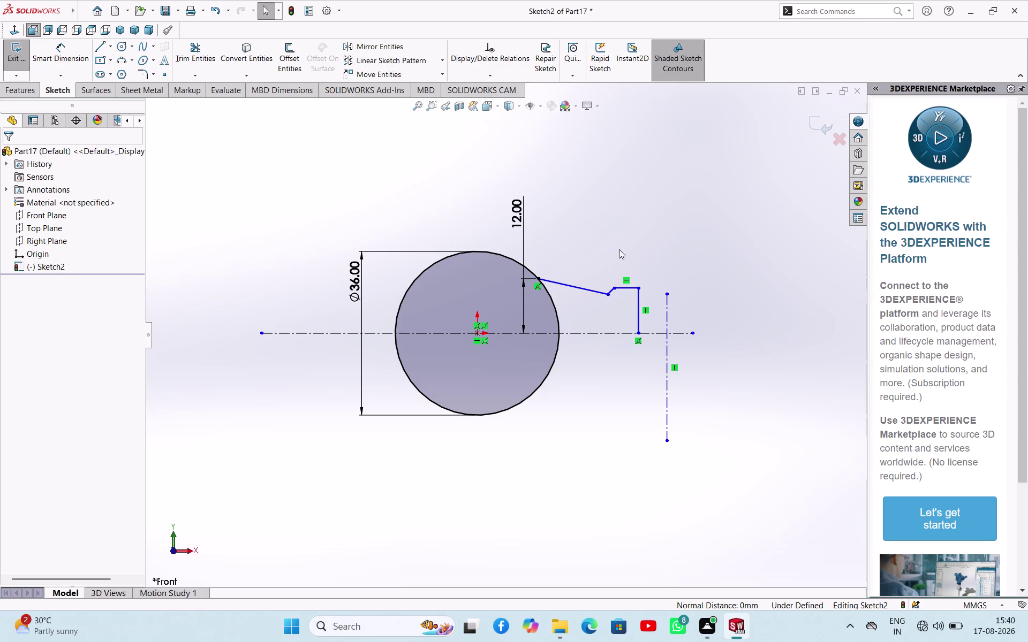
right_drag(619, 248, 626, 183)
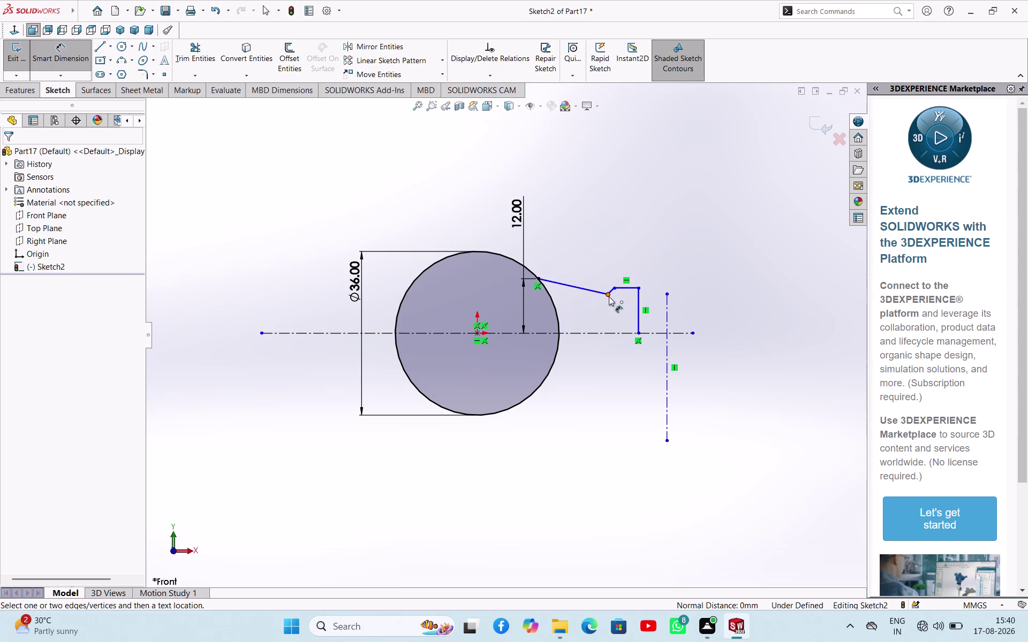
scroll(down, 3)
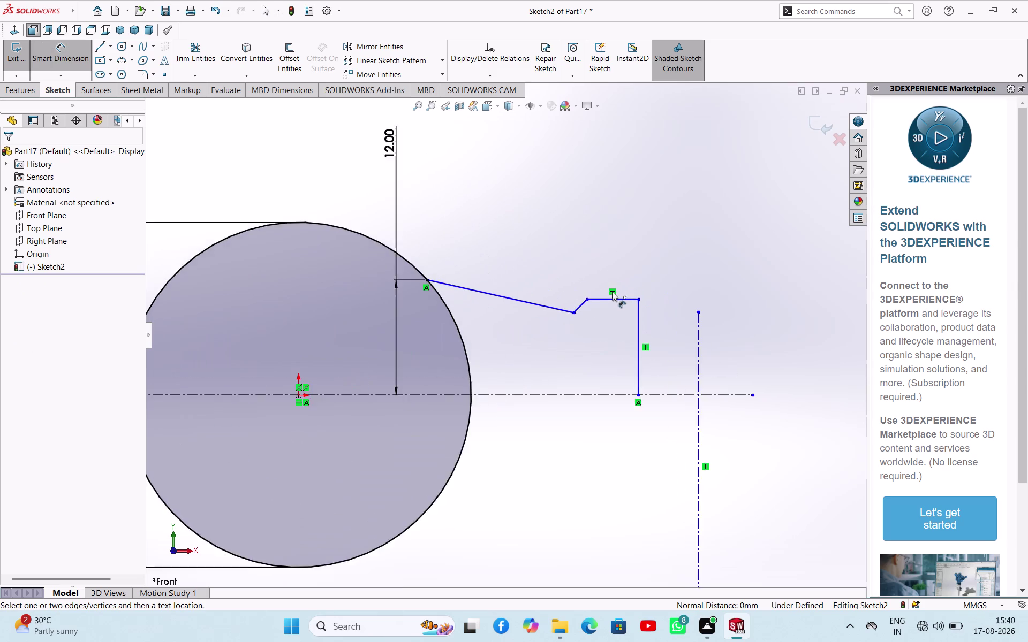
scroll(down, 3)
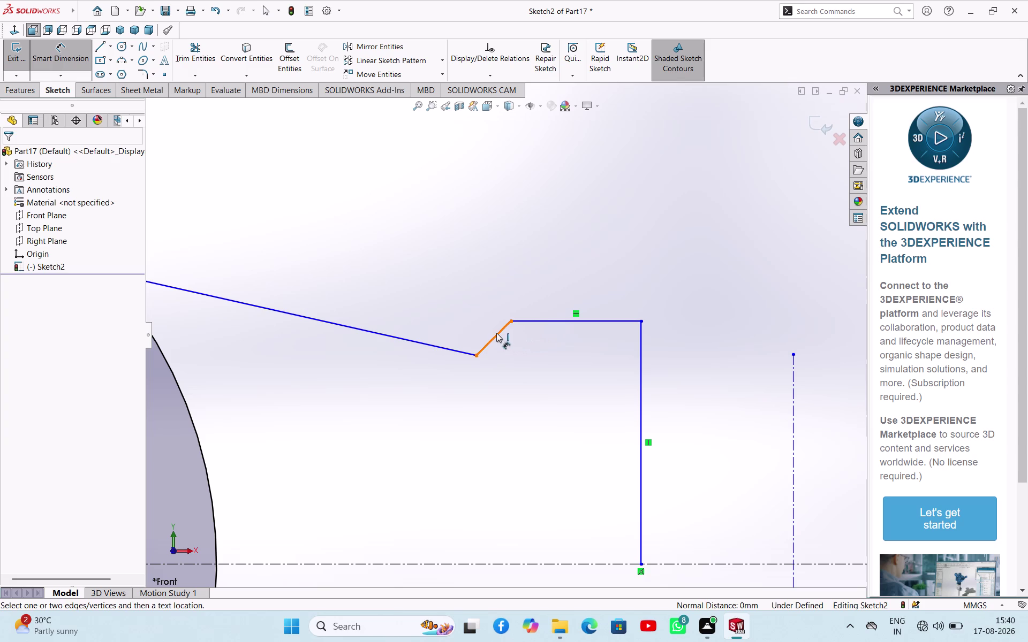
click(496, 333)
click(462, 351)
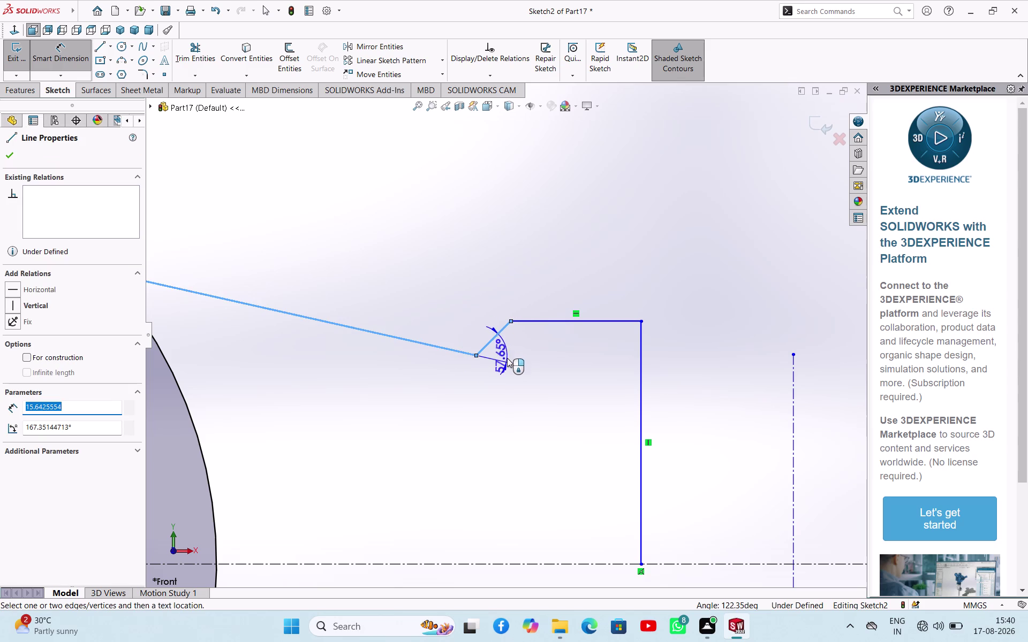
click(511, 354)
key(4)
key(Return)
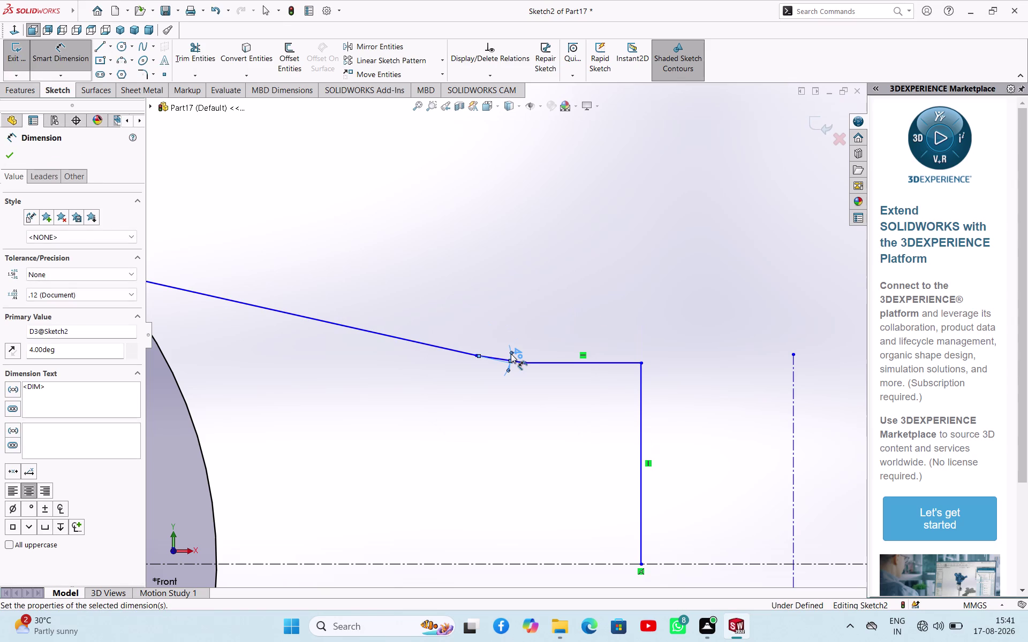
drag(525, 364, 525, 360)
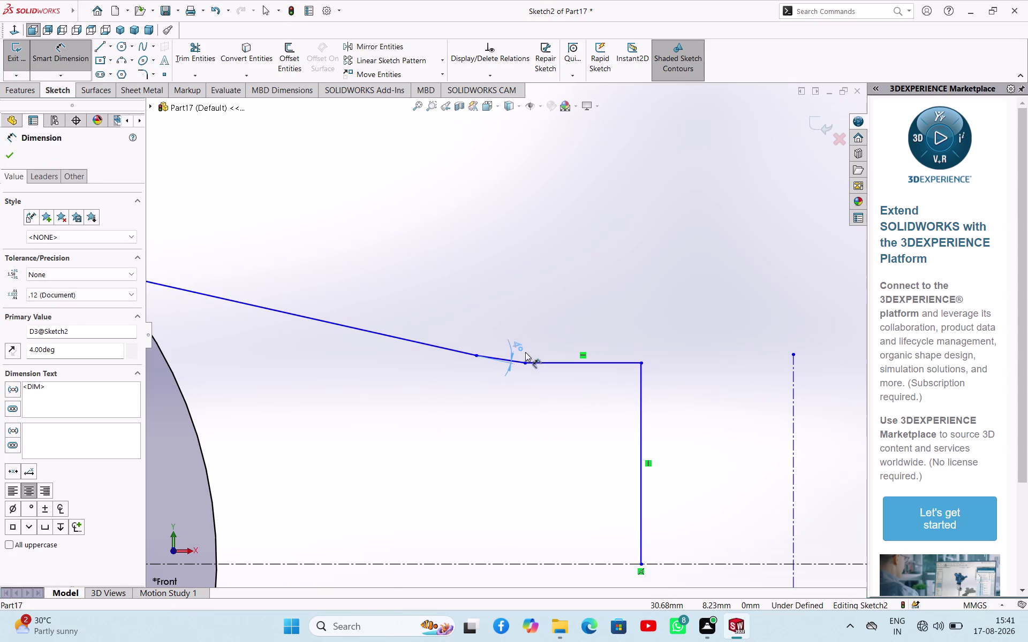
drag(526, 359, 526, 329)
drag(526, 329, 528, 328)
key(Escape)
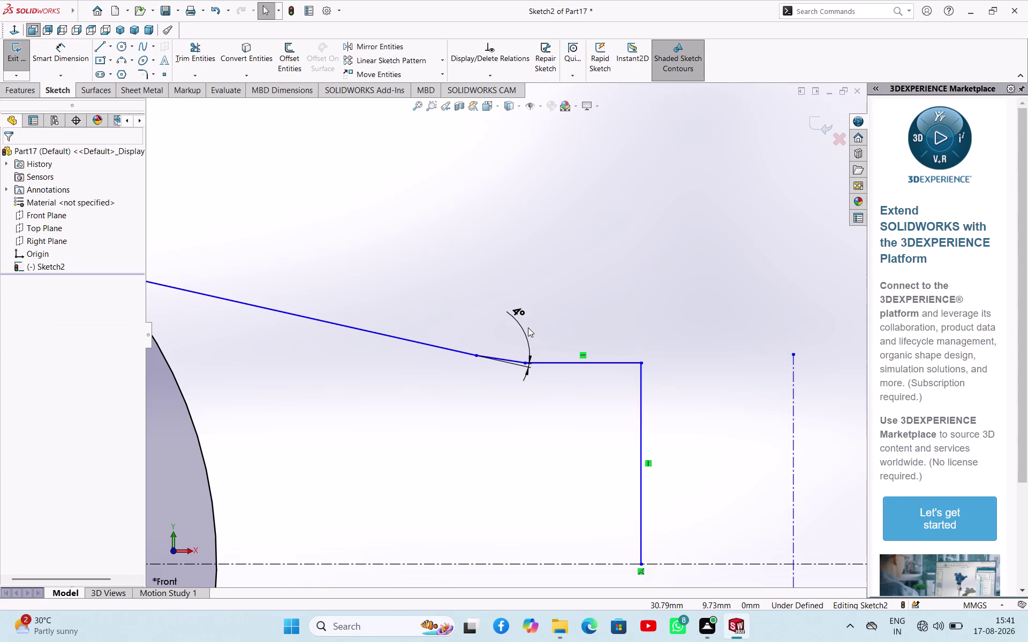
key(ctrl+z)
key(ctrl+z)
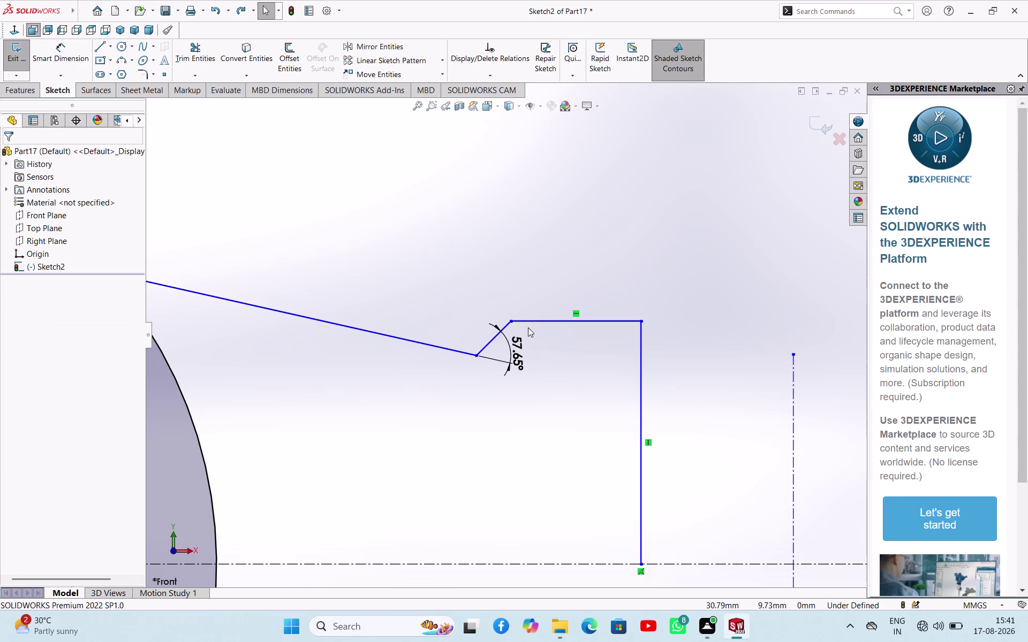
key(ctrl+z)
scroll(up, 3)
scroll(down, 3)
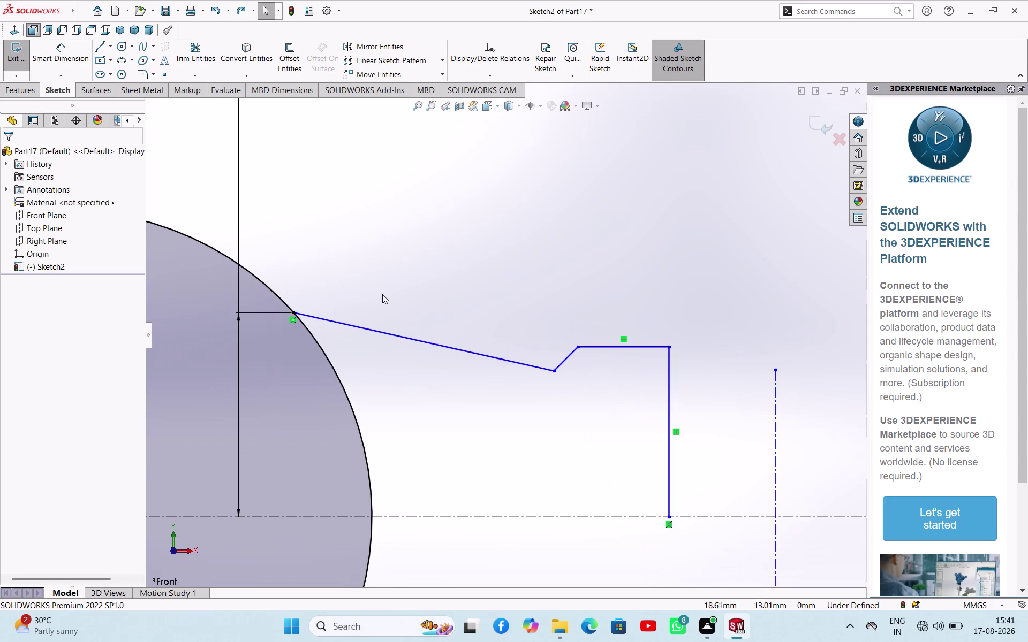
right_drag(361, 236, 418, 155)
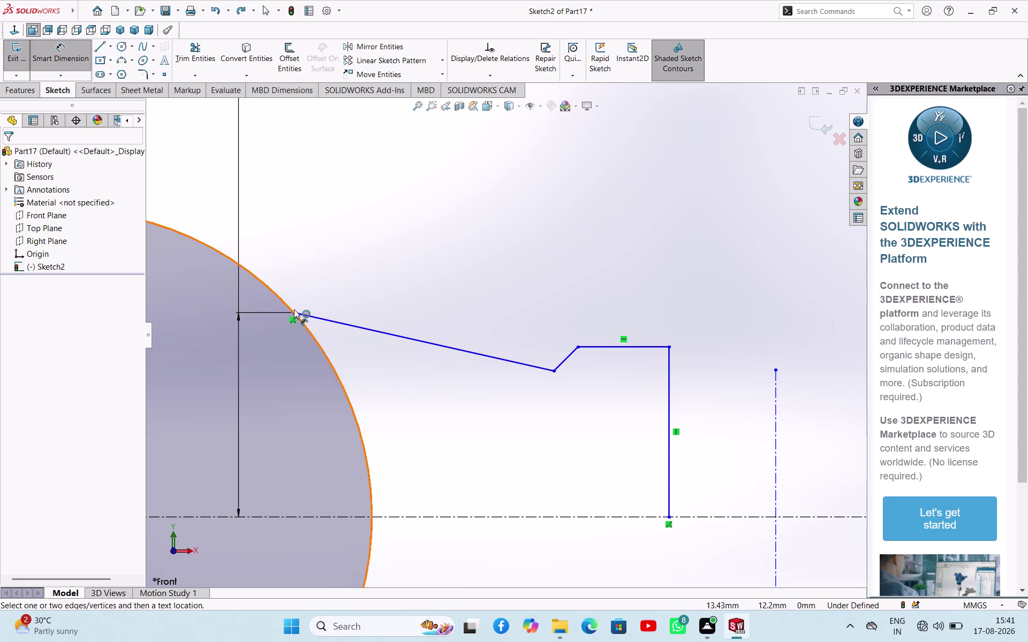
click(292, 314)
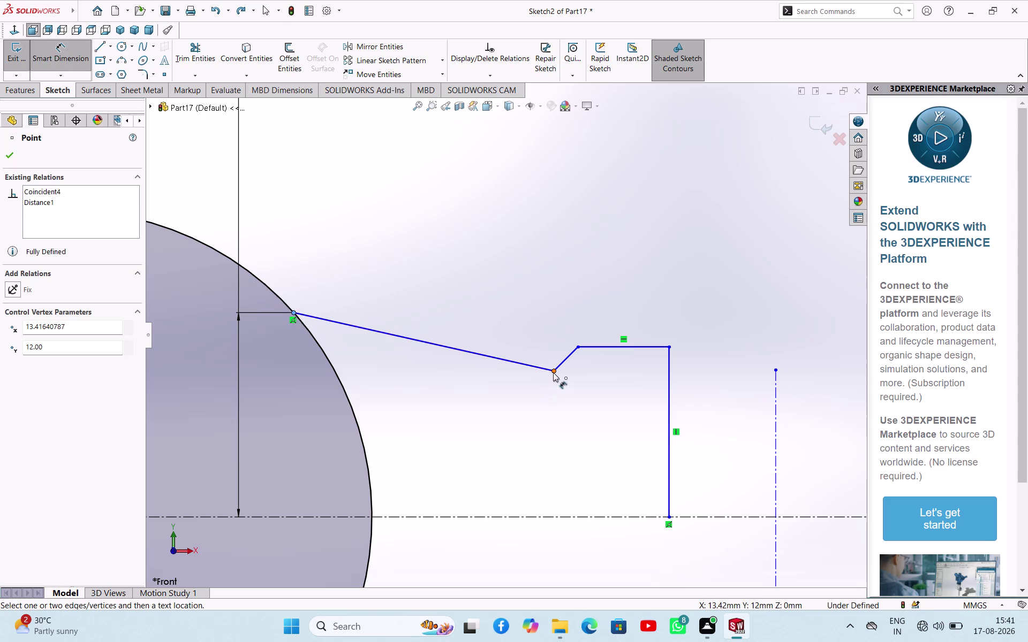
click(553, 373)
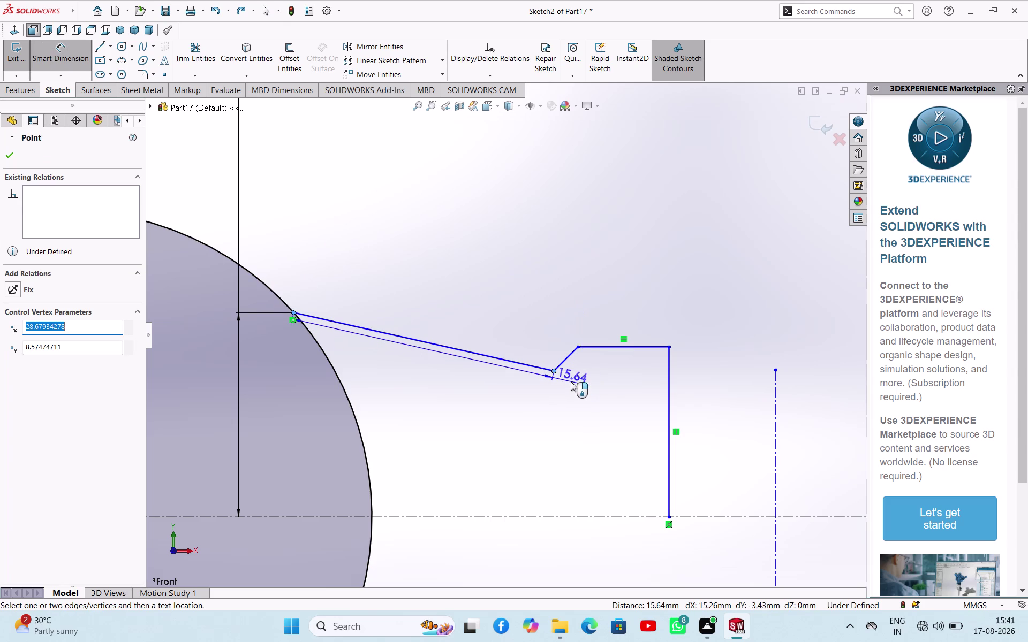
key(Escape)
right_drag(336, 256, 368, 202)
right_drag(419, 264, 457, 170)
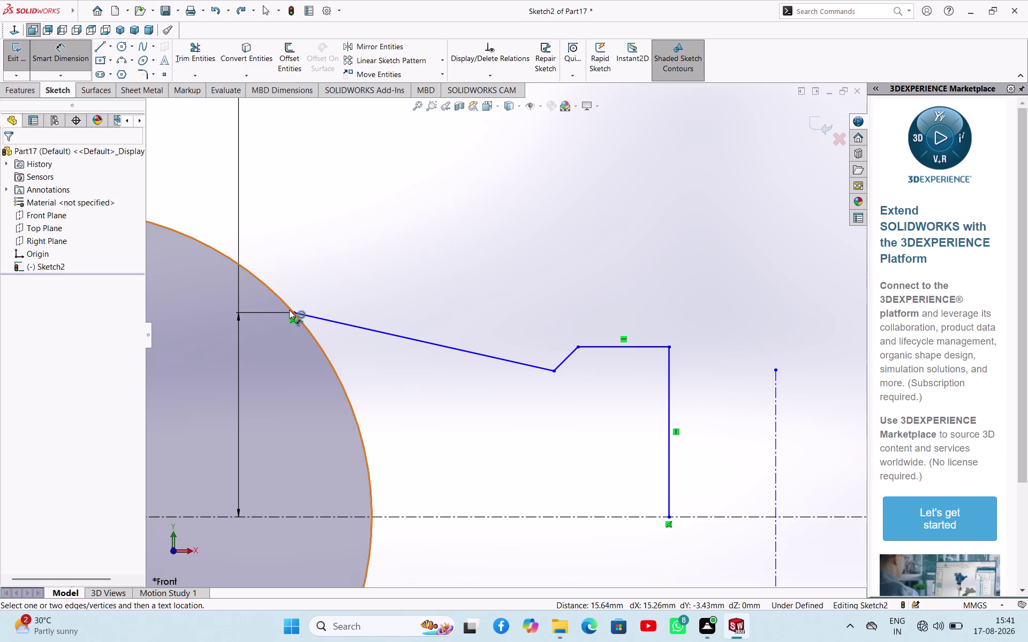
click(294, 312)
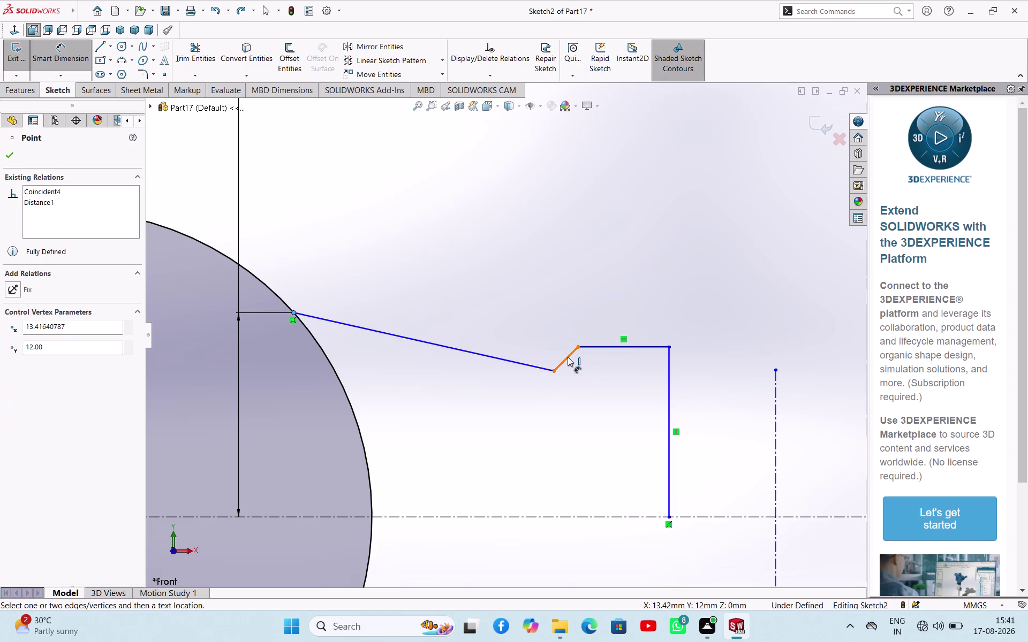
click(568, 357)
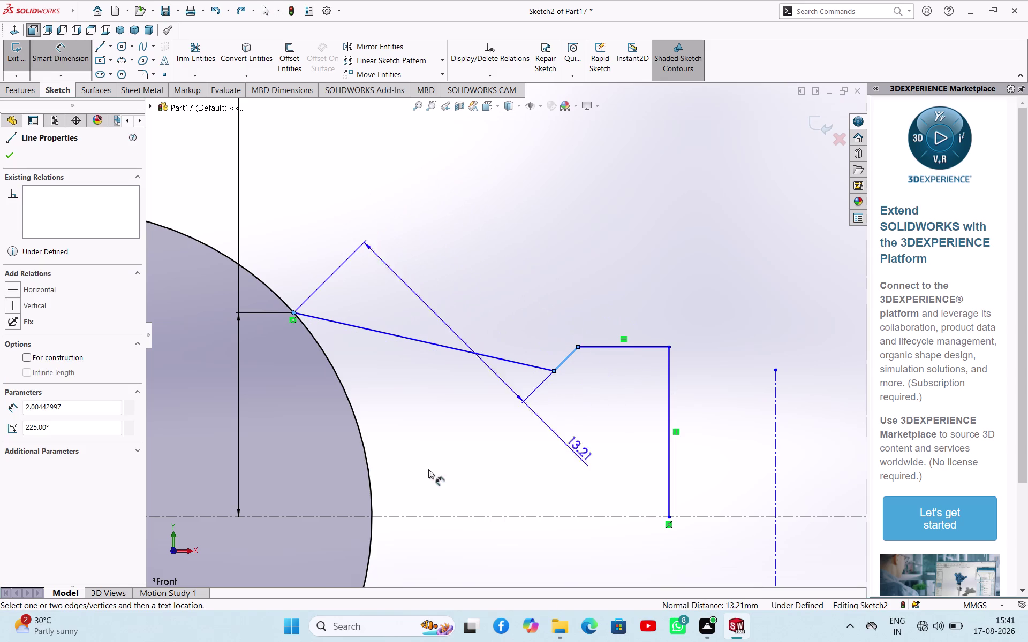
key(Escape)
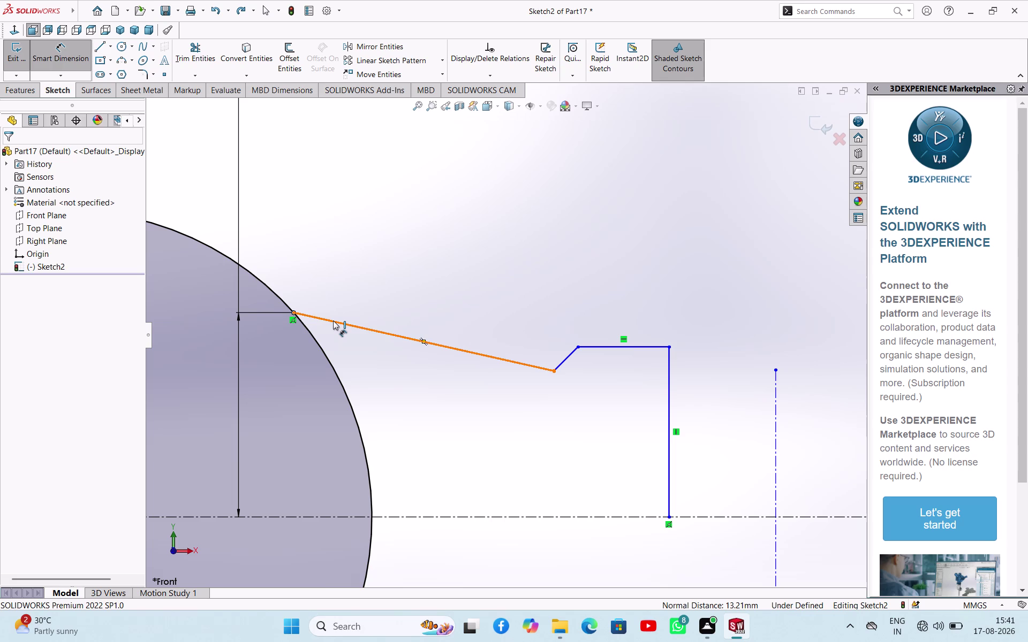
click(391, 338)
click(563, 362)
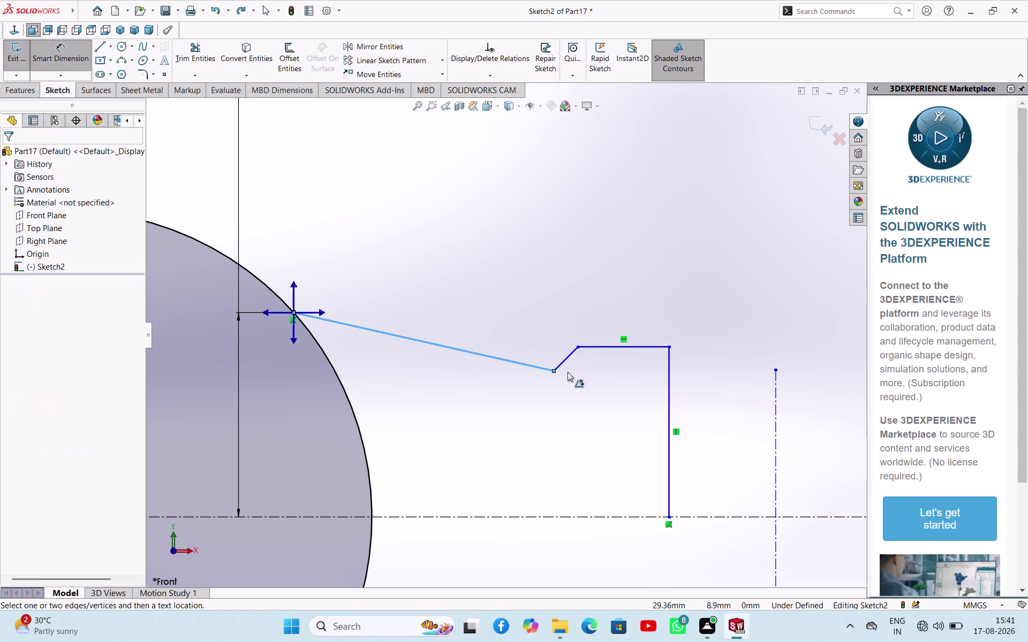
key(Escape)
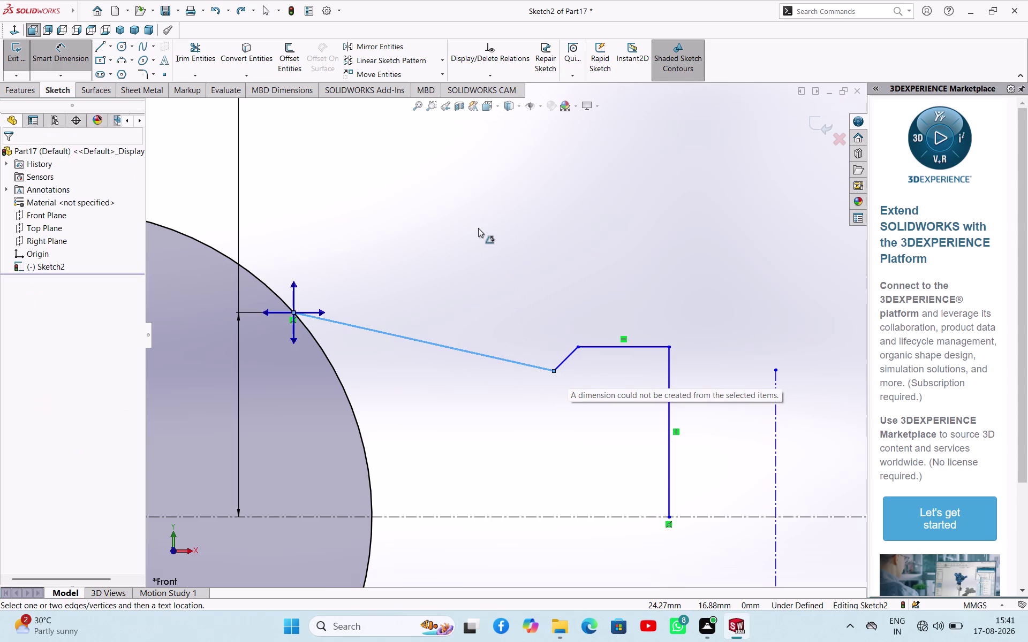
key(Escape)
key(Escape)
scroll(up, 3)
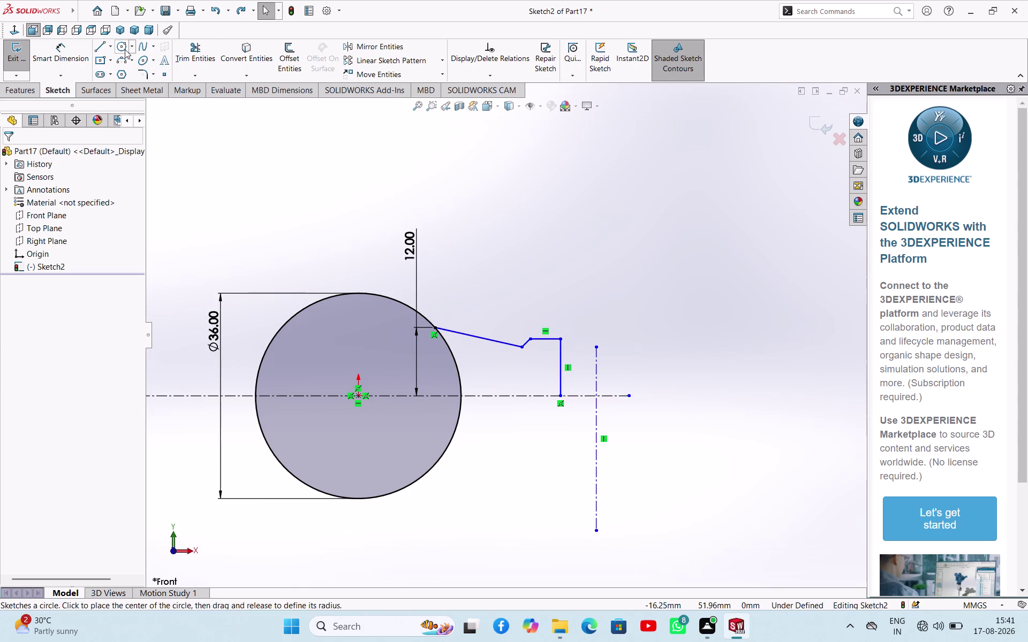
right_drag(468, 256, 471, 191)
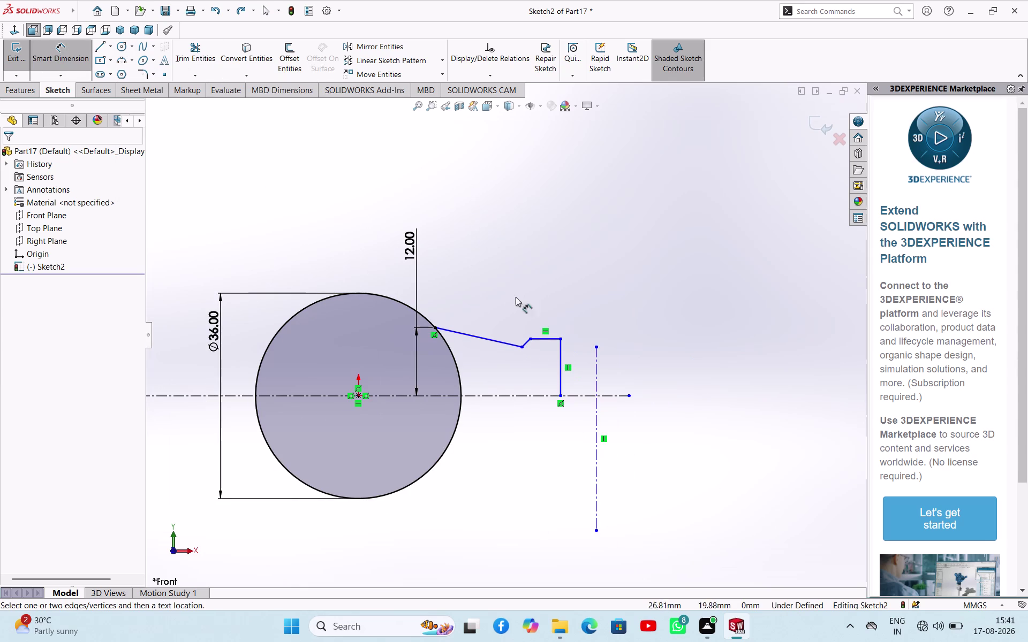
scroll(down, 3)
scroll(down, 3)
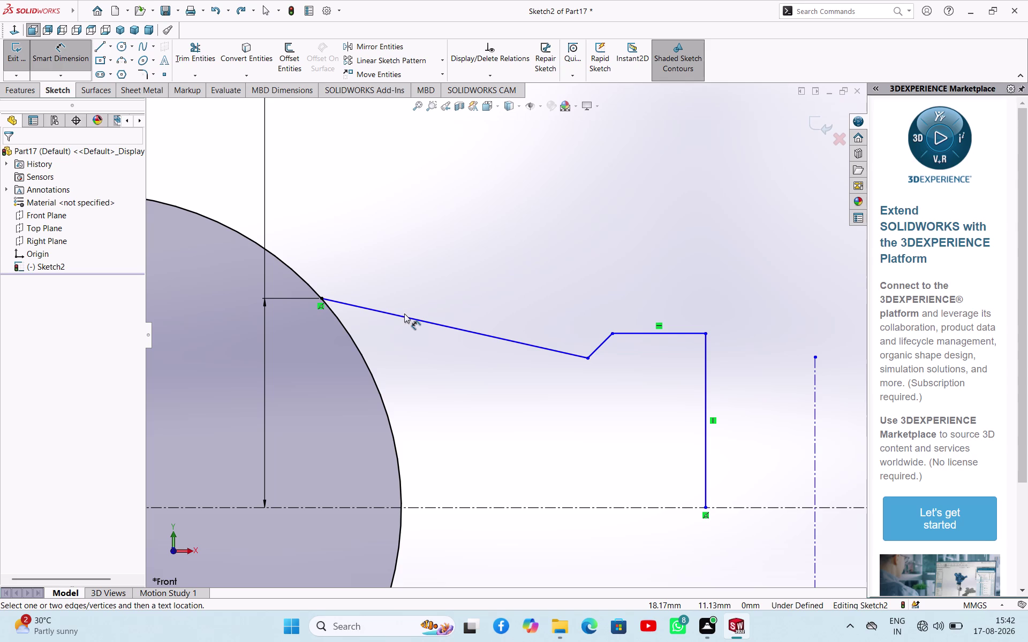
scroll(up, 3)
scroll(down, 3)
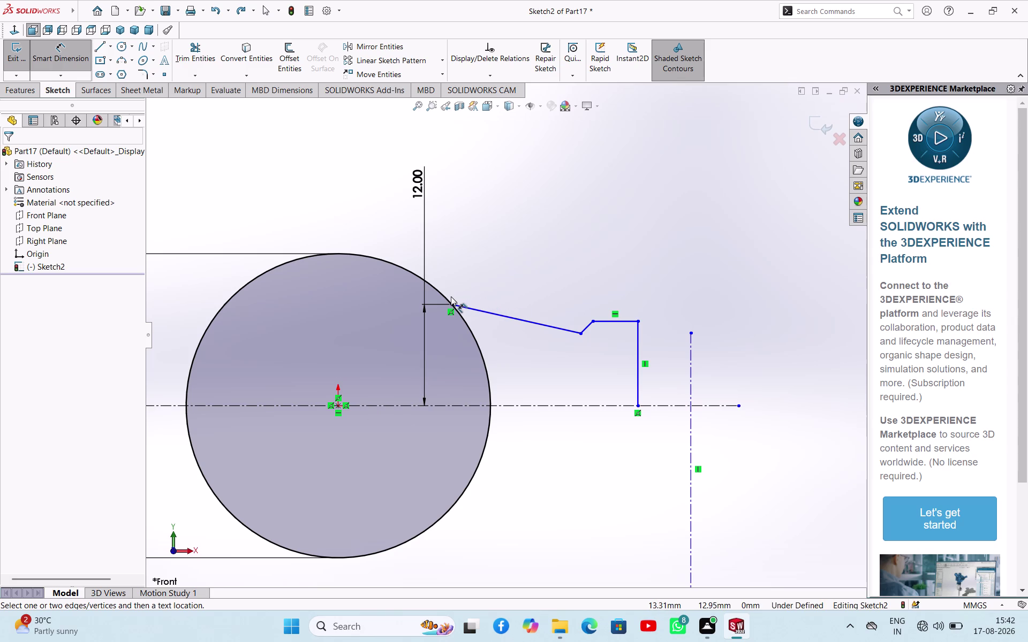
scroll(down, 3)
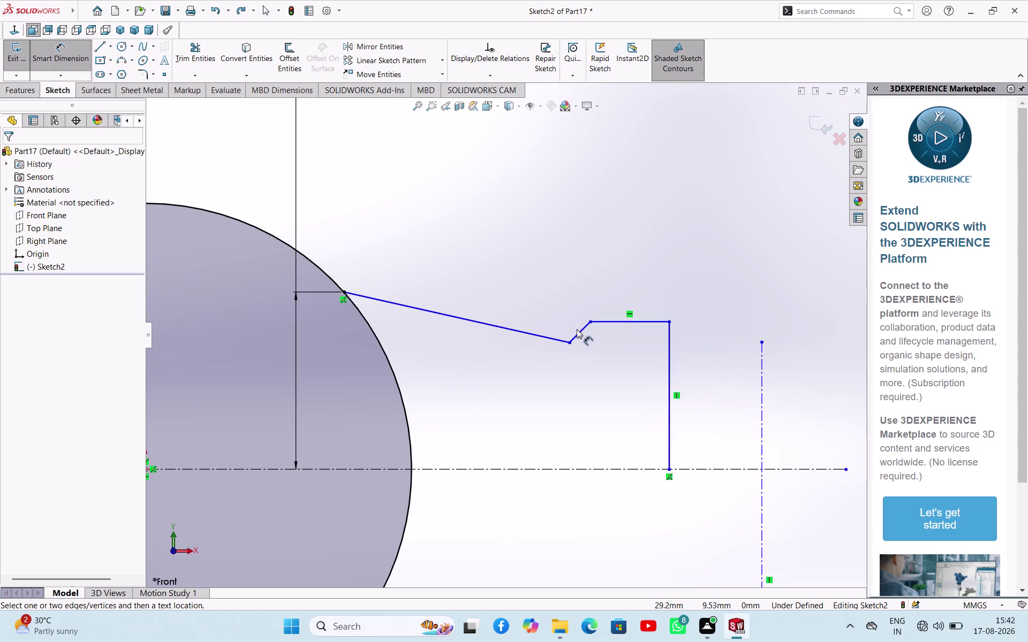
scroll(down, 3)
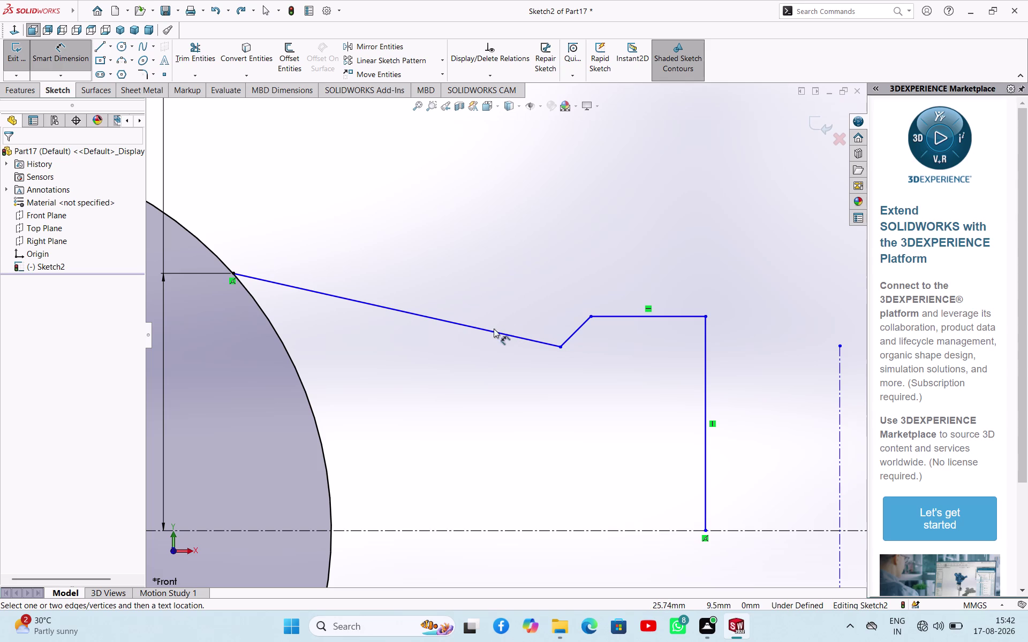
click(493, 330)
click(581, 329)
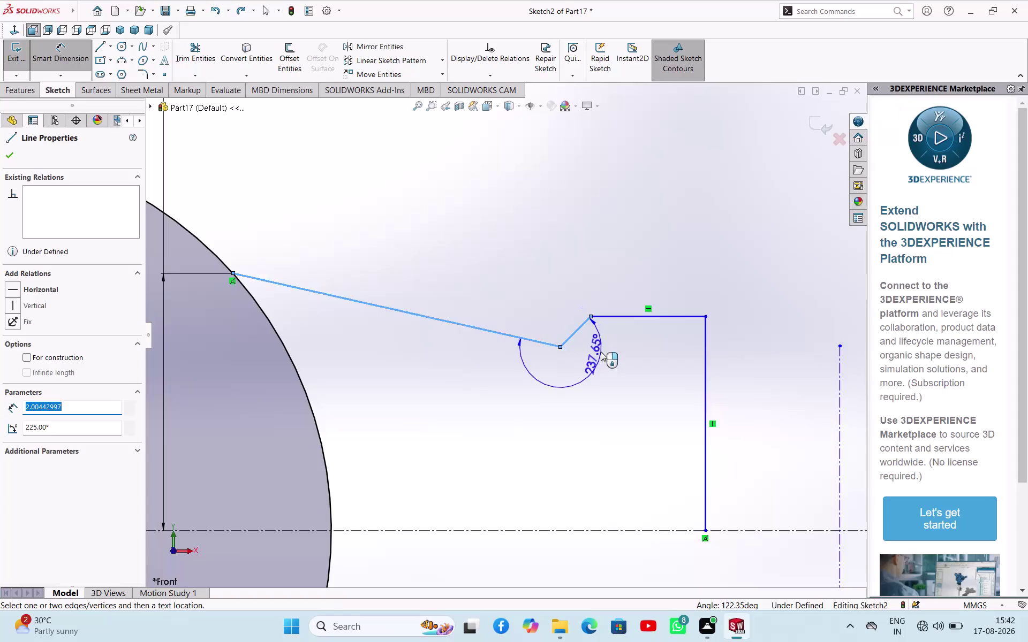
click(603, 341)
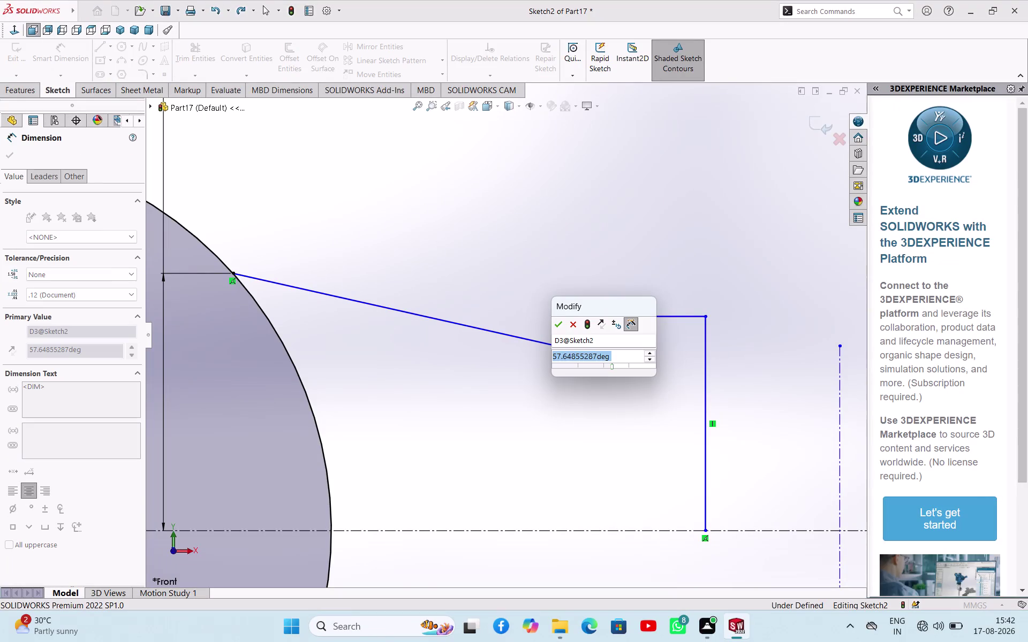
key(4)
key(Return)
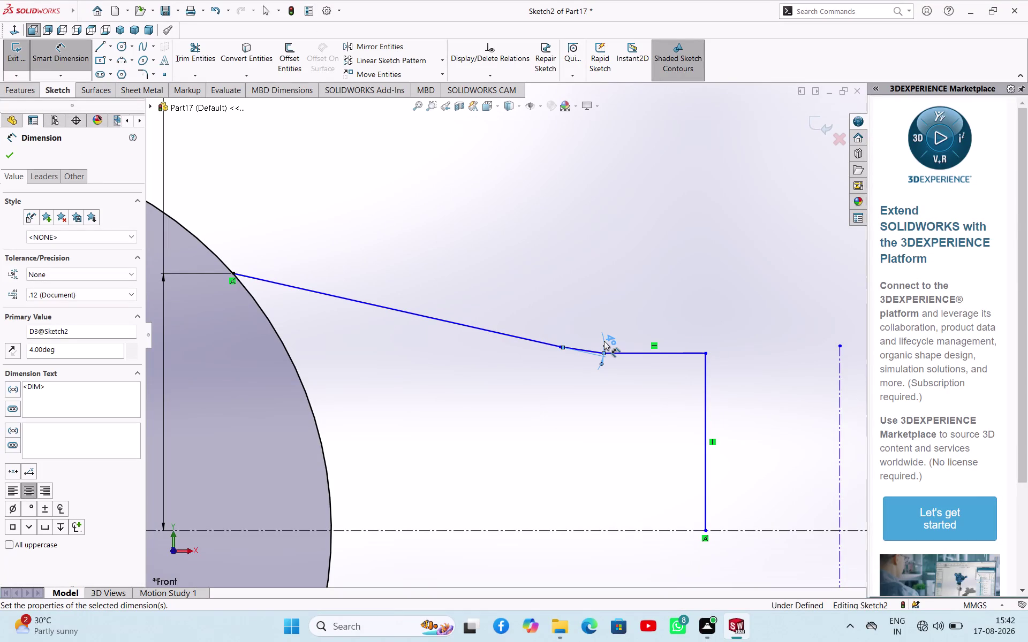
key(ctrl+z)
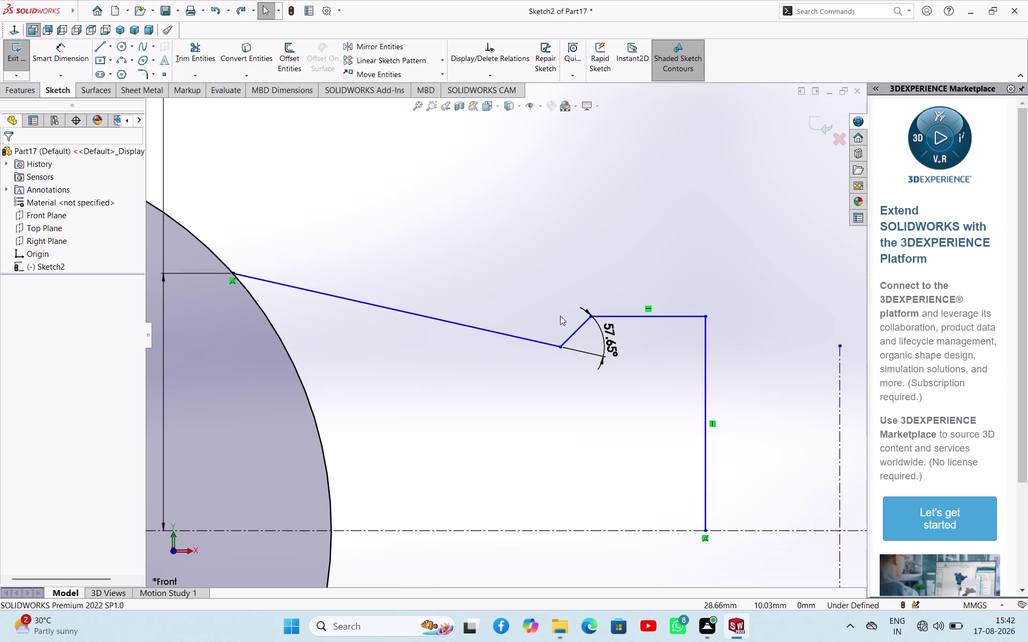
key(Escape)
key(ctrl+z)
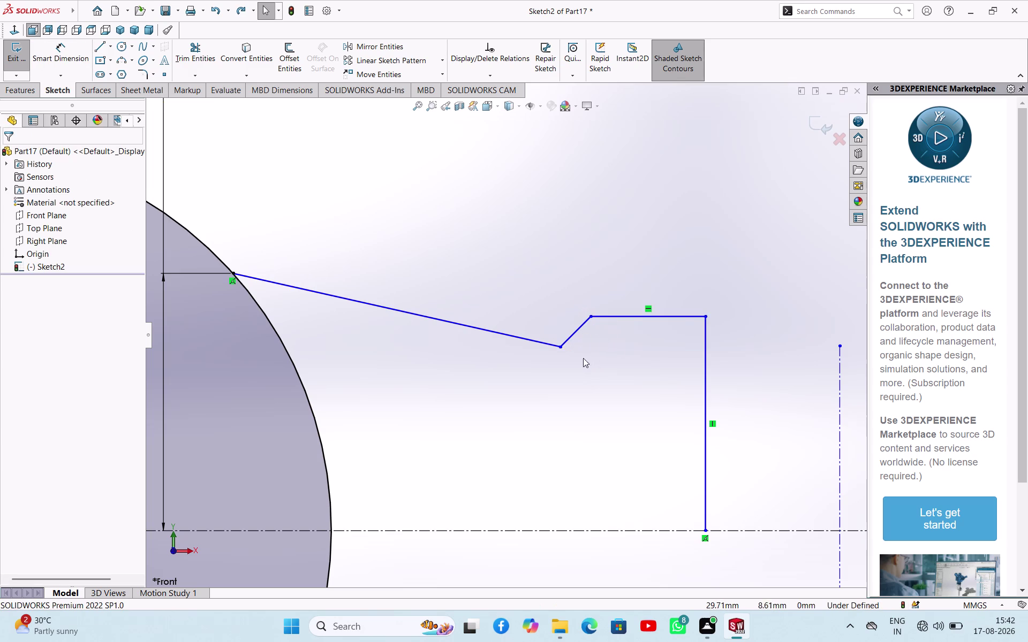
right_drag(585, 362, 608, 168)
click(579, 328)
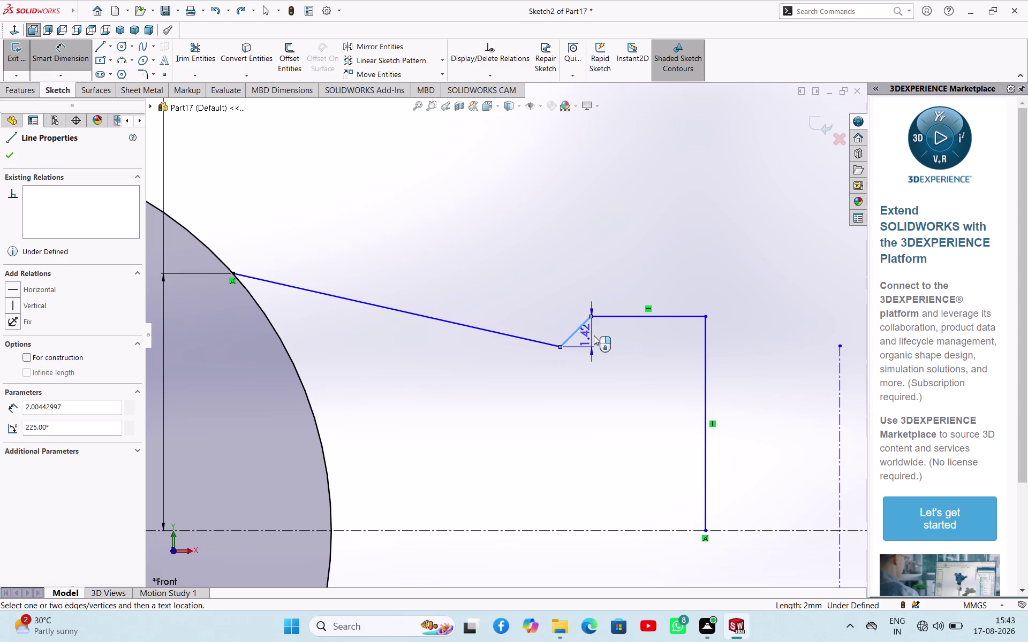
click(603, 335)
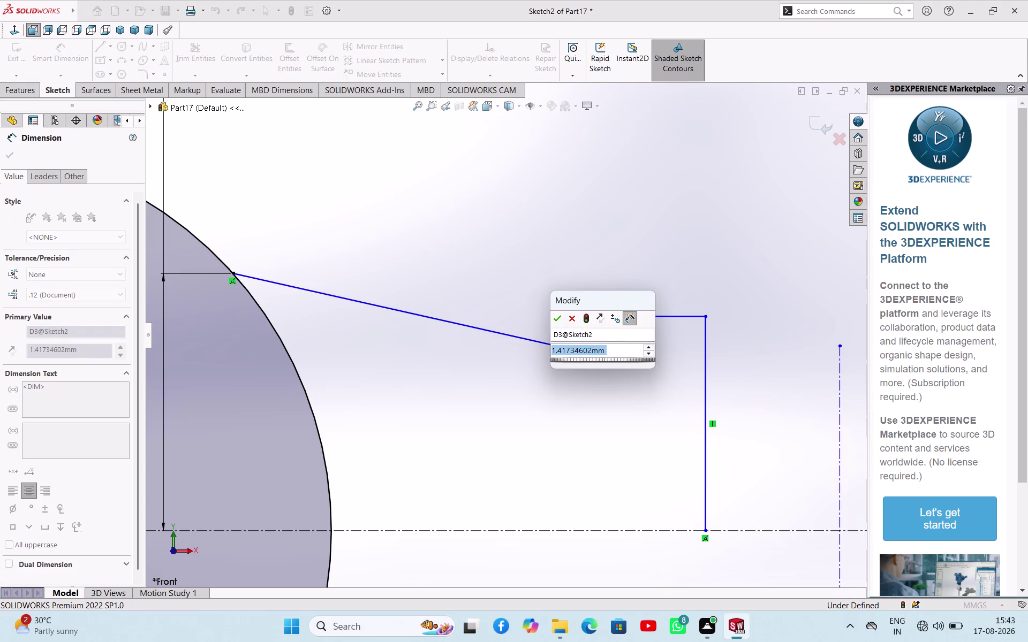
key(4)
key(Return)
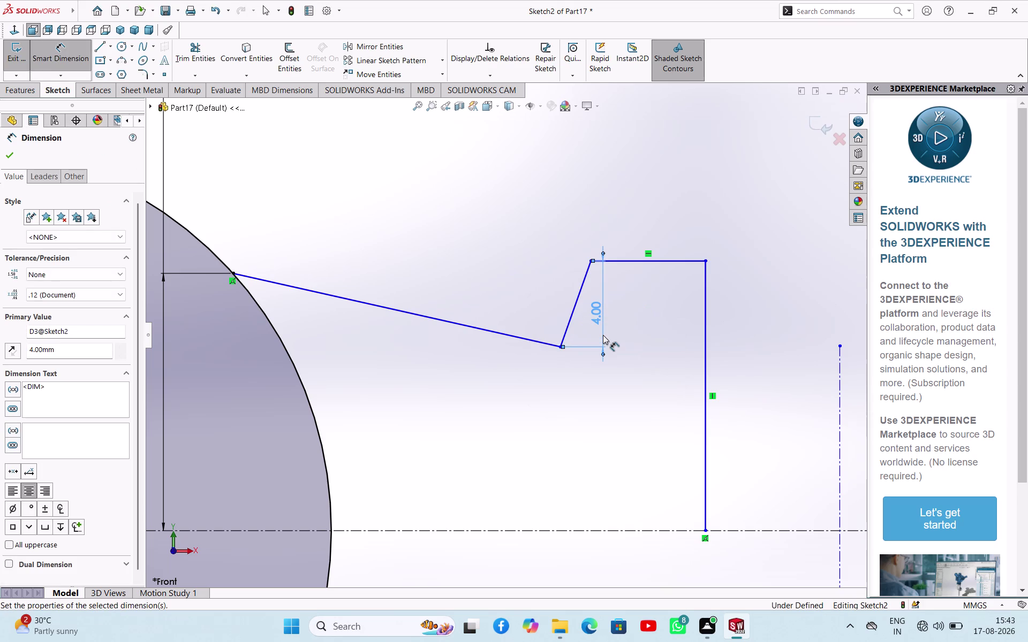
key(ctrl+z)
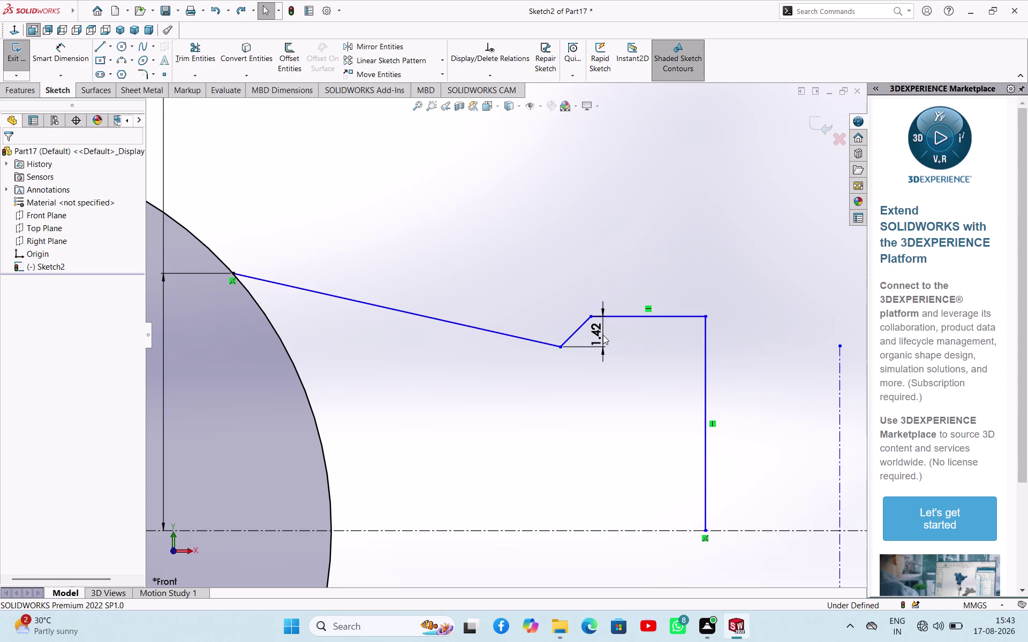
key(Escape)
click(600, 348)
key(Delete)
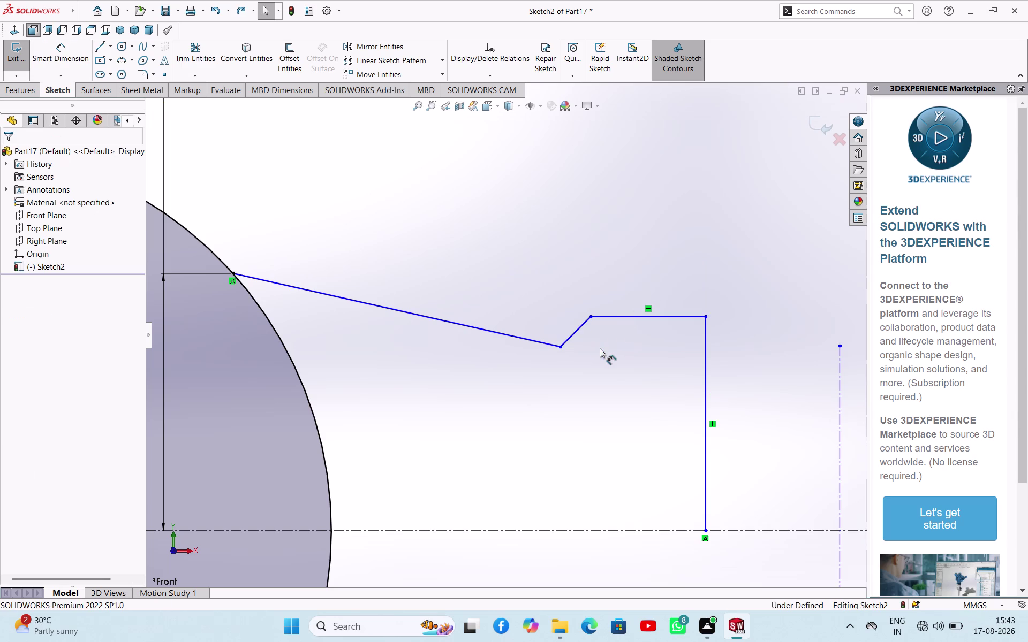
click(573, 337)
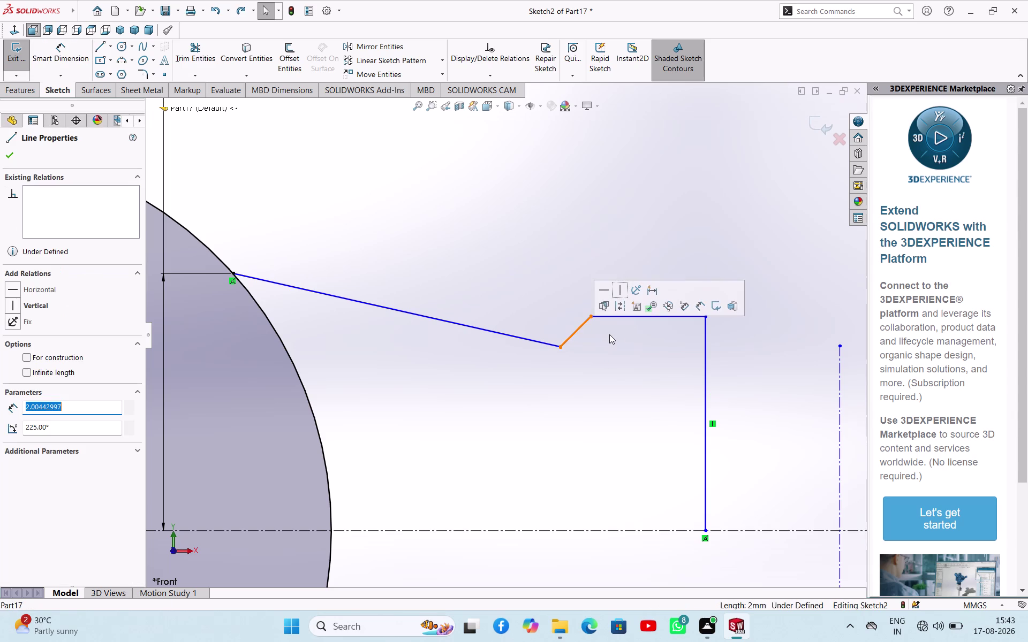
Dimension the chamfer line with an aligned length of 4.00.
right_drag(572, 298, 586, 236)
click(582, 325)
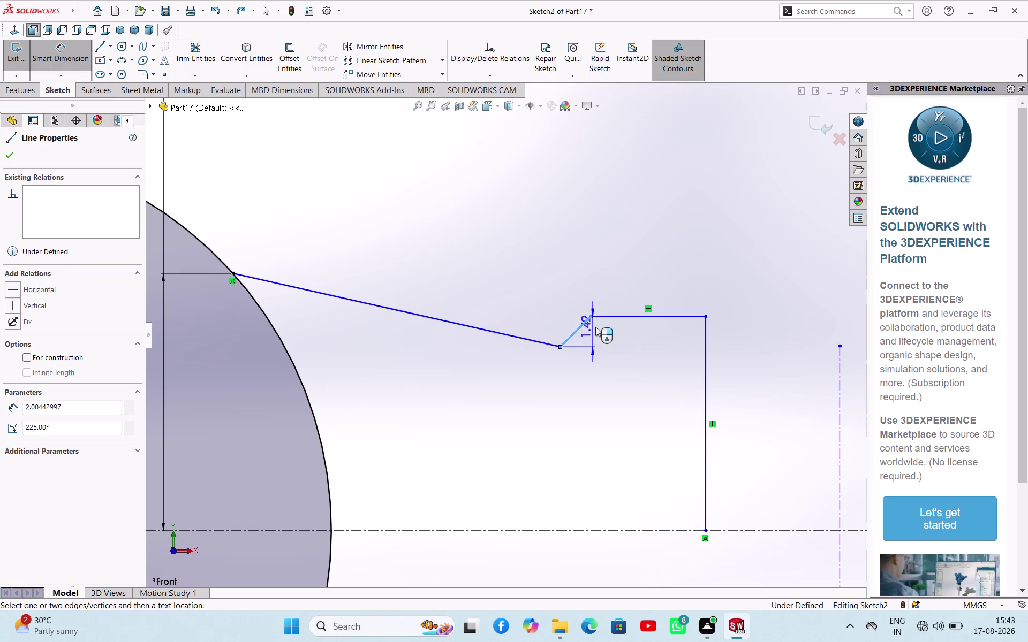
click(602, 358)
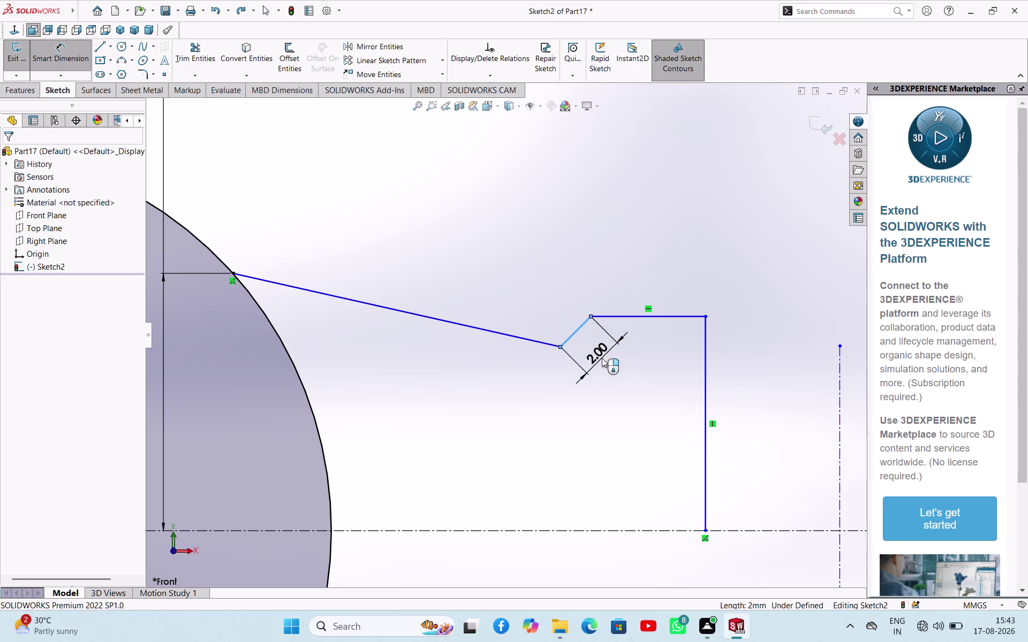
key(4)
key(Return)
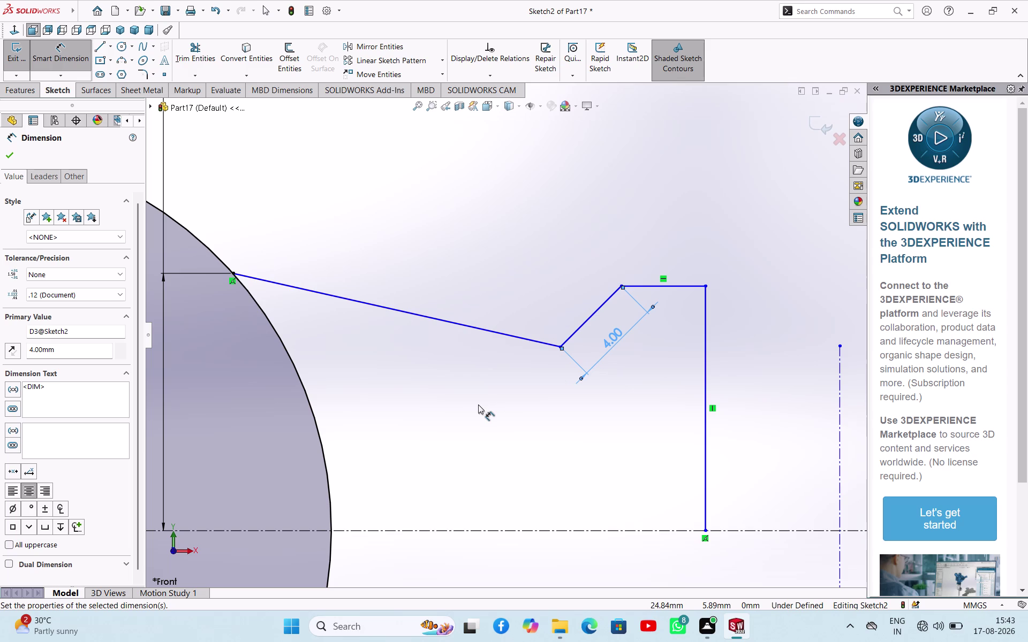
Start a dimension from the chamfer's lower endpoint to the circle contact point.
scroll(up, 3)
scroll(down, 3)
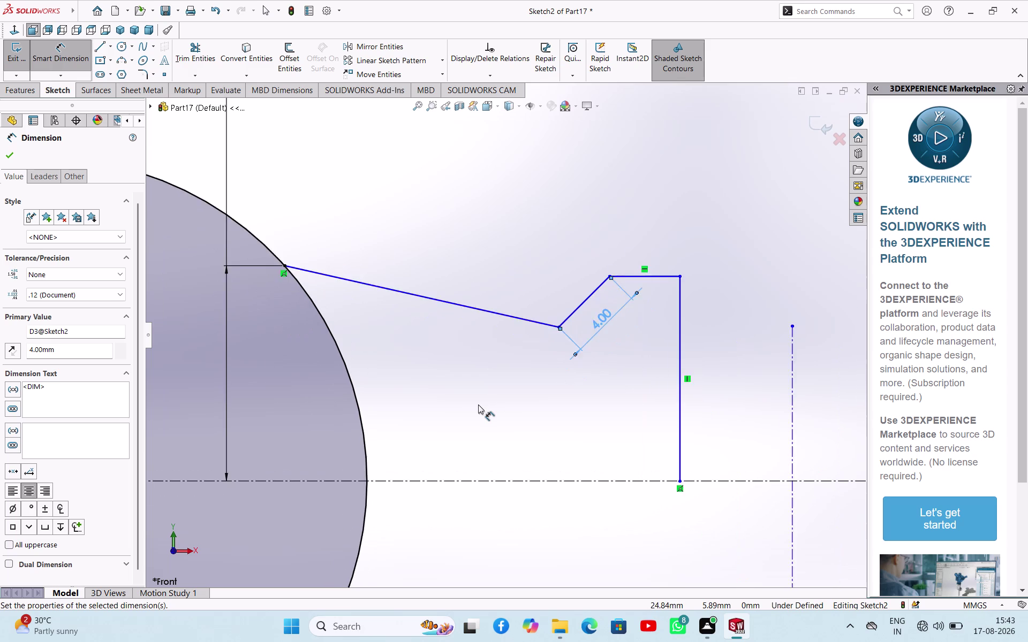
scroll(down, 3)
scroll(up, 3)
scroll(up, 3)
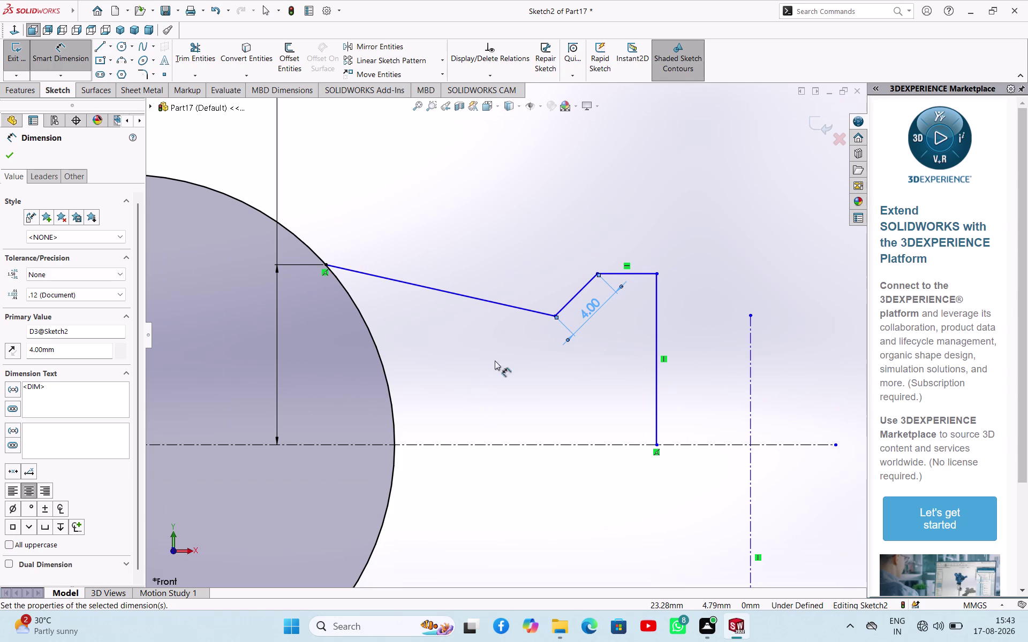
click(556, 316)
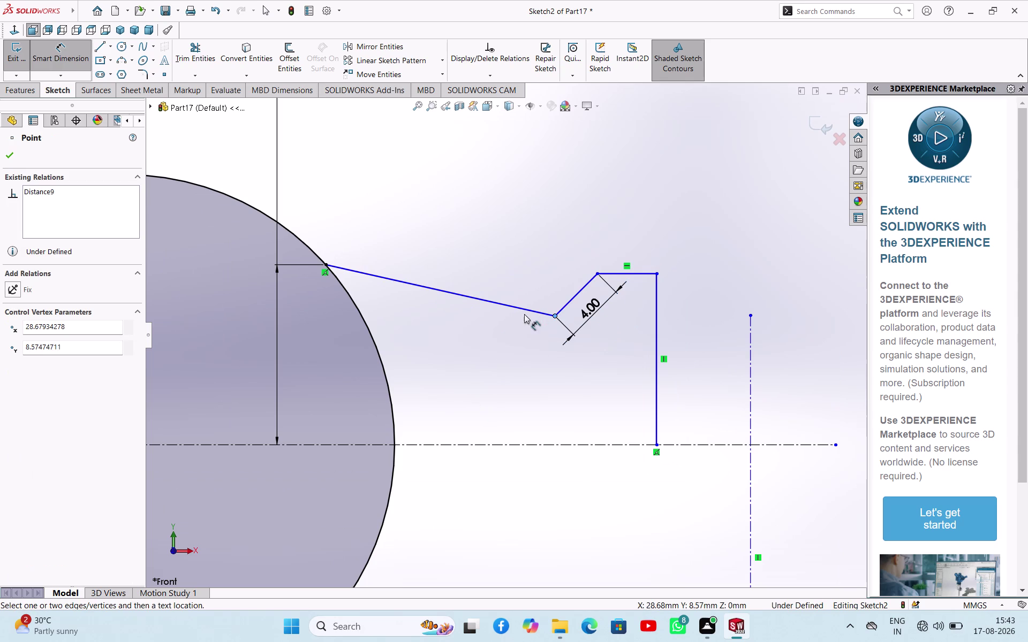
click(329, 266)
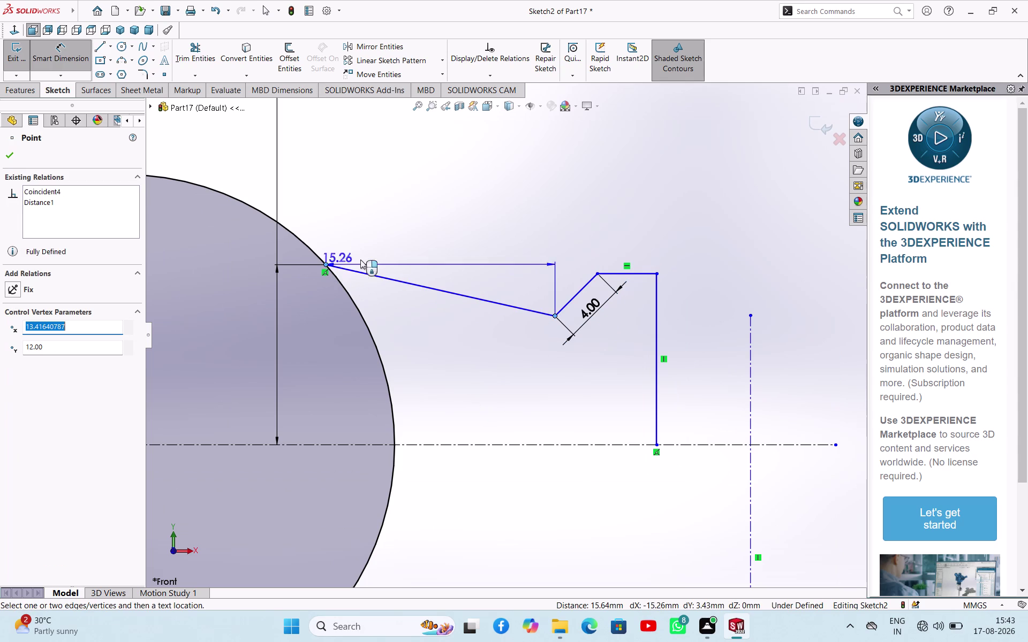